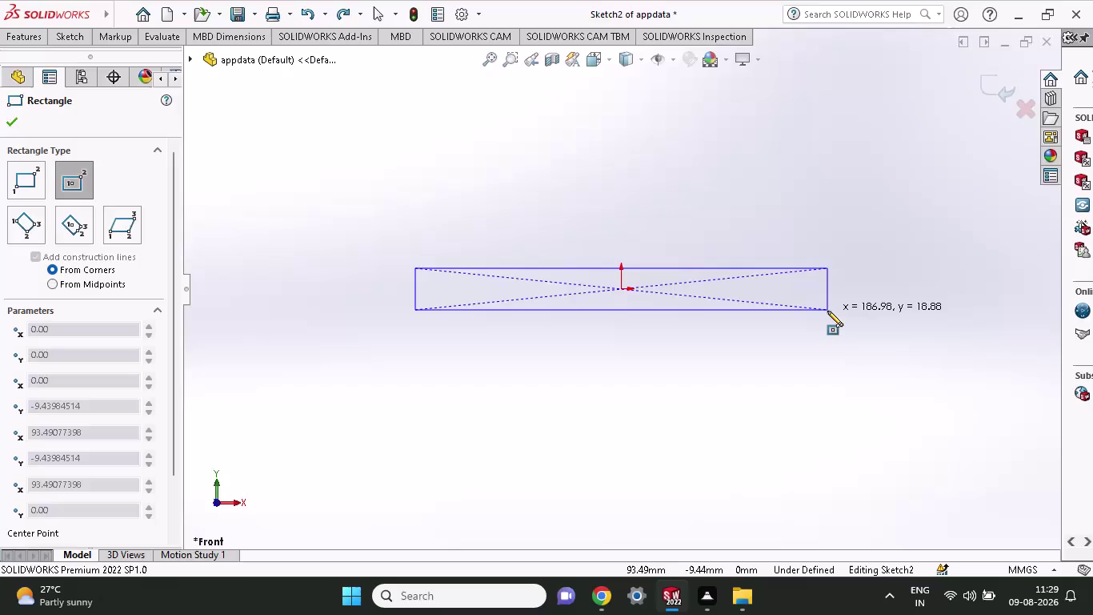
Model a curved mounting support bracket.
Complete the origin-centred rectangle (about 187 mm long) and exit the Rectangle tool.
click(827, 310)
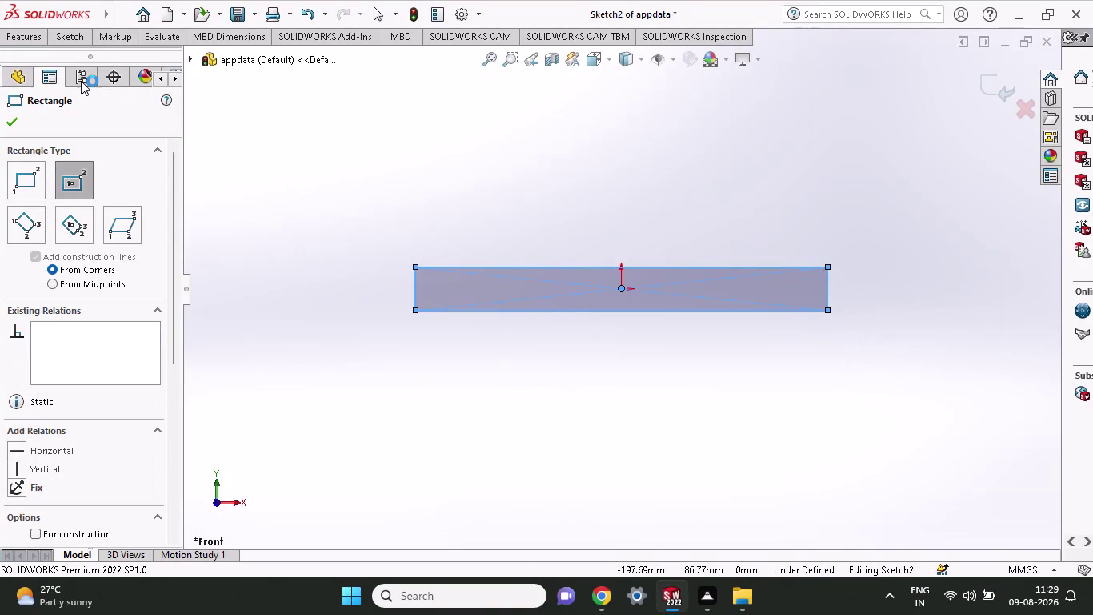
click(76, 36)
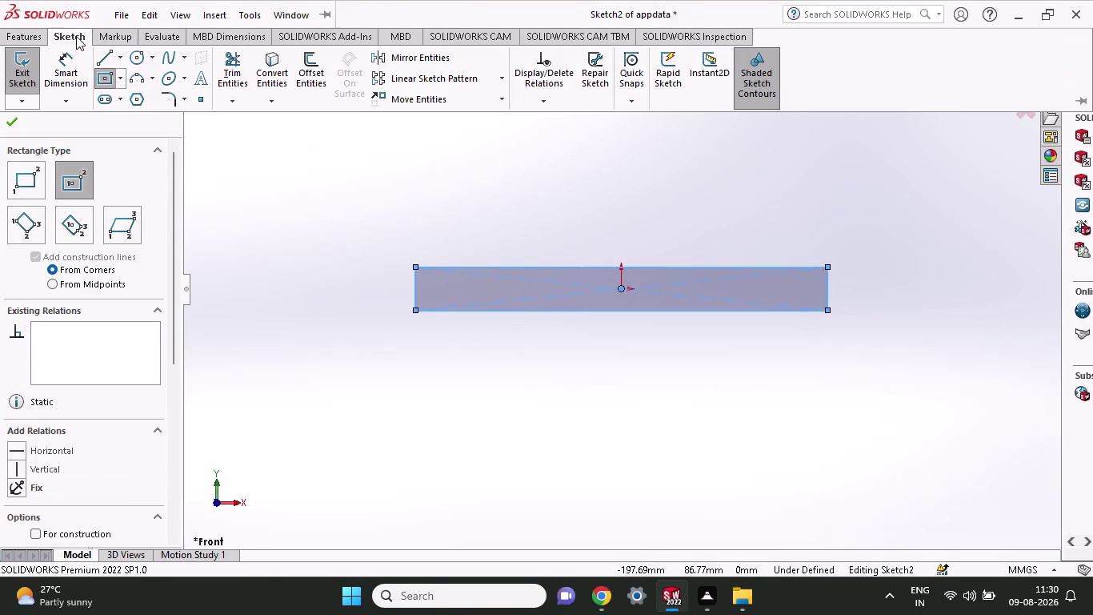
click(66, 70)
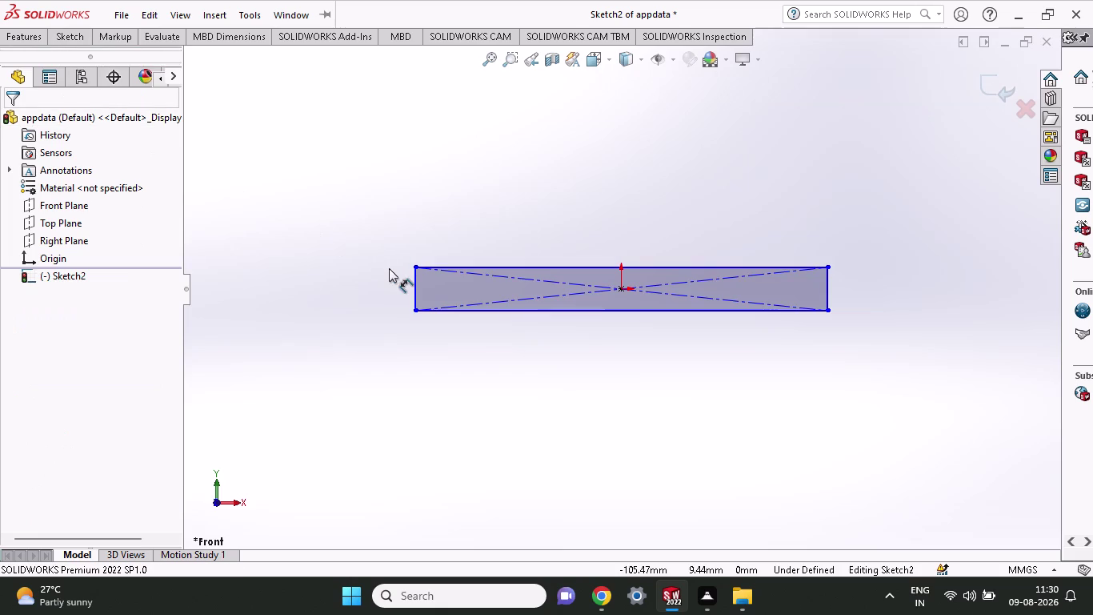
click(412, 311)
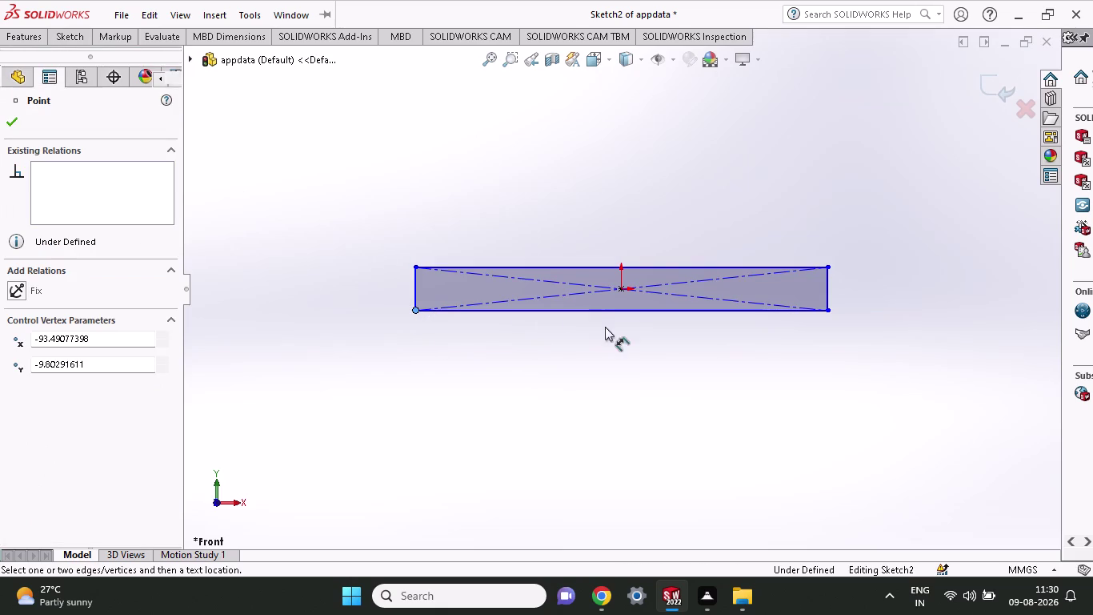
Dimension the rectangle's bottom edge to 180 mm long.
click(830, 310)
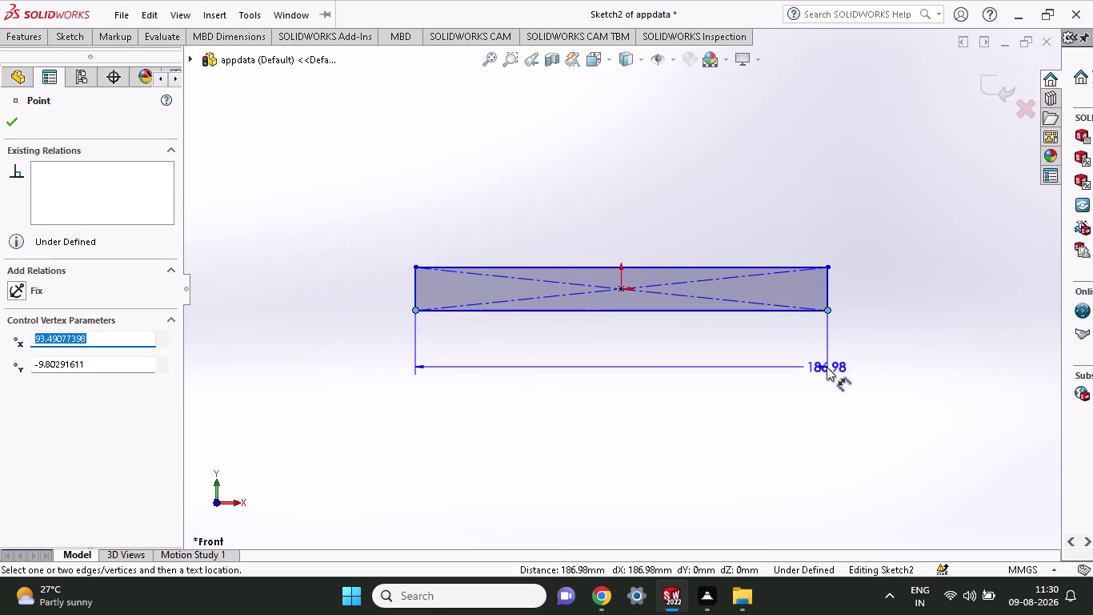
click(827, 367)
text(182)
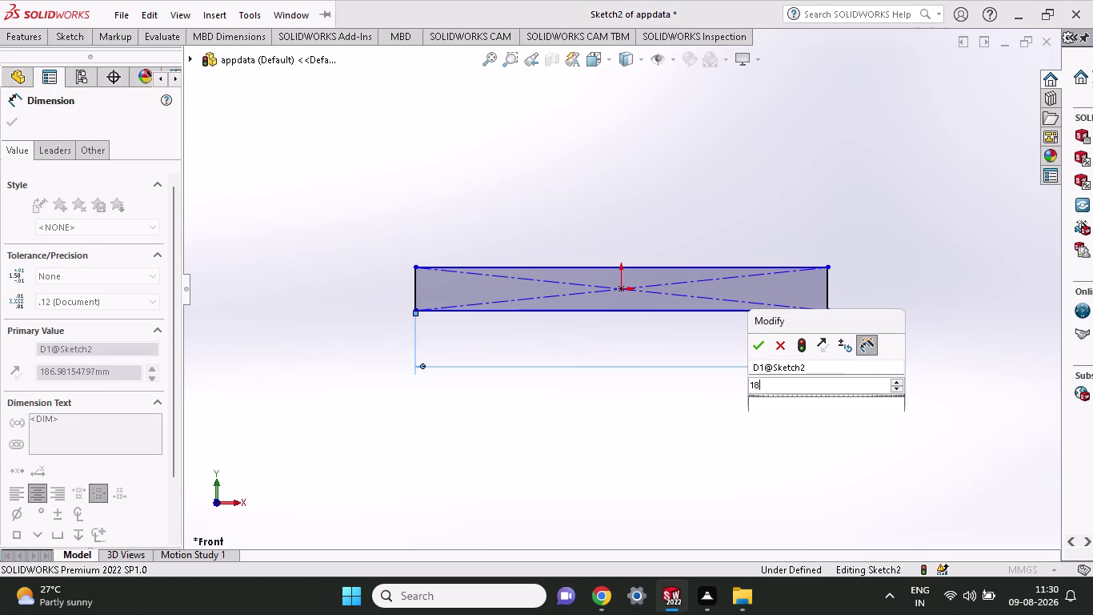
key(BackSpace)
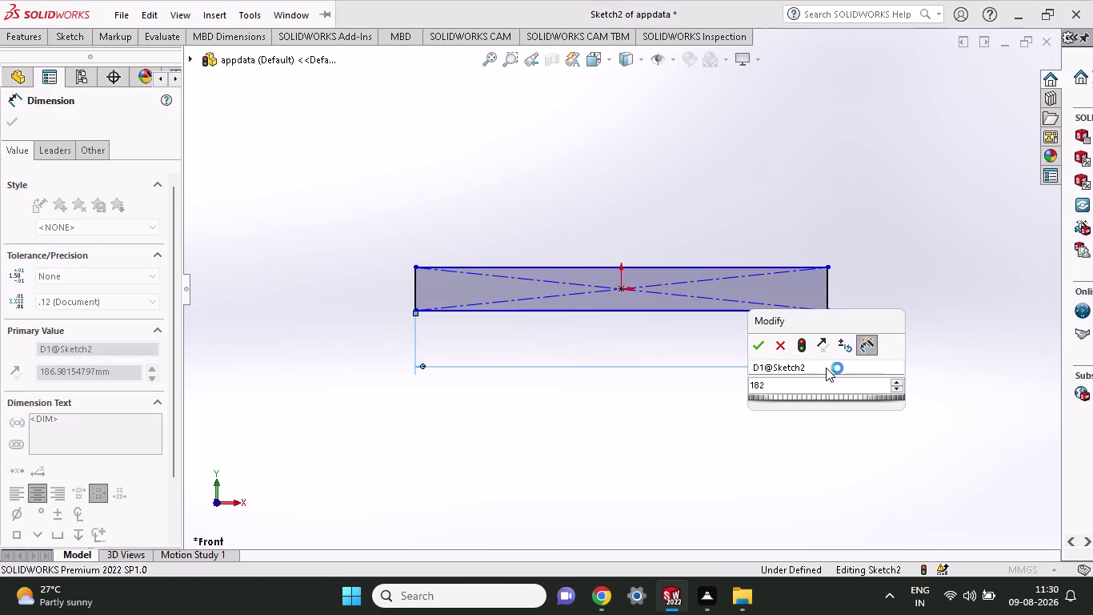
key(Return)
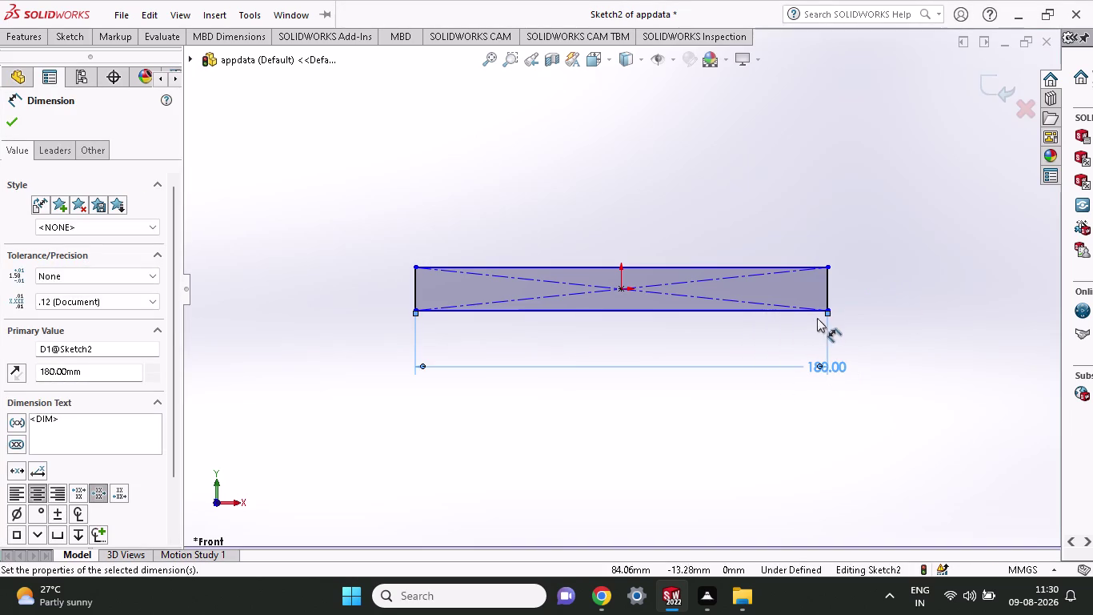
Dimension the rectangle's right edge to 18 mm tall, fully defining the sketch.
click(830, 309)
click(828, 267)
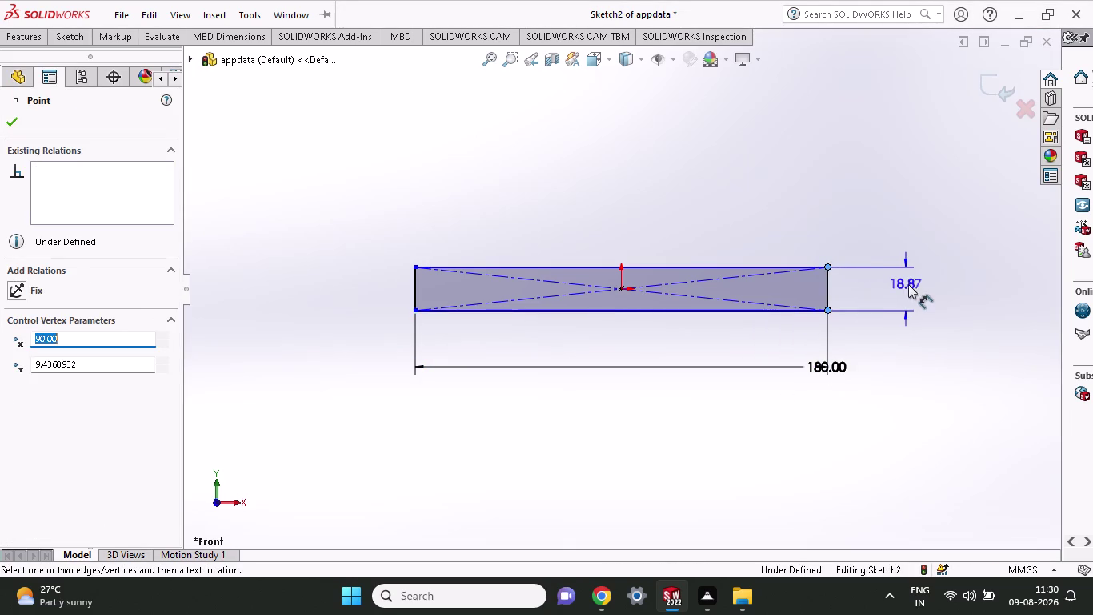
click(908, 284)
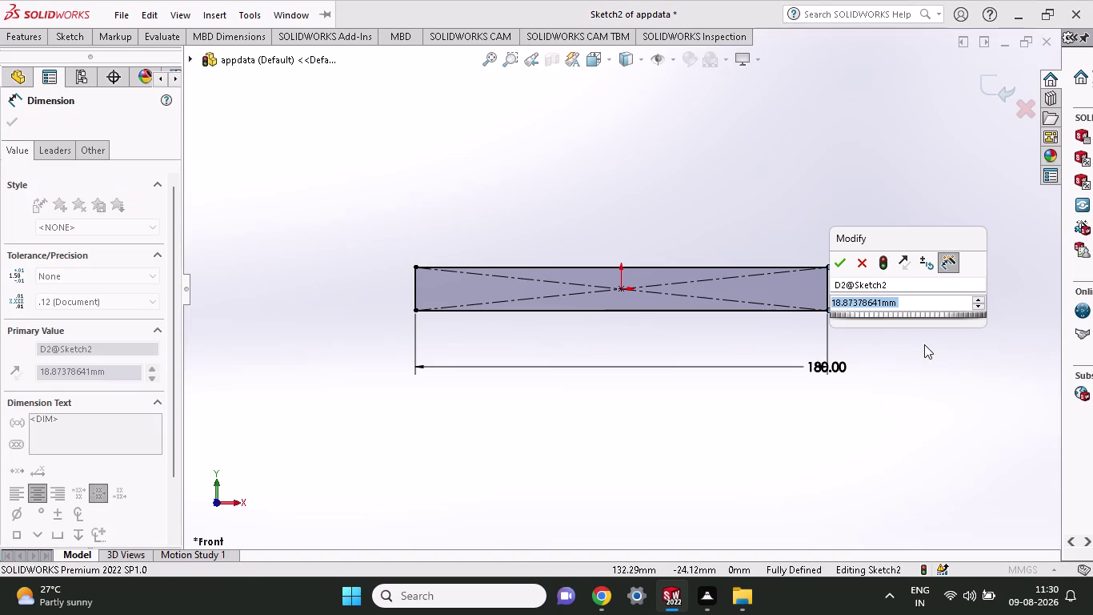
text(18)
key(Return)
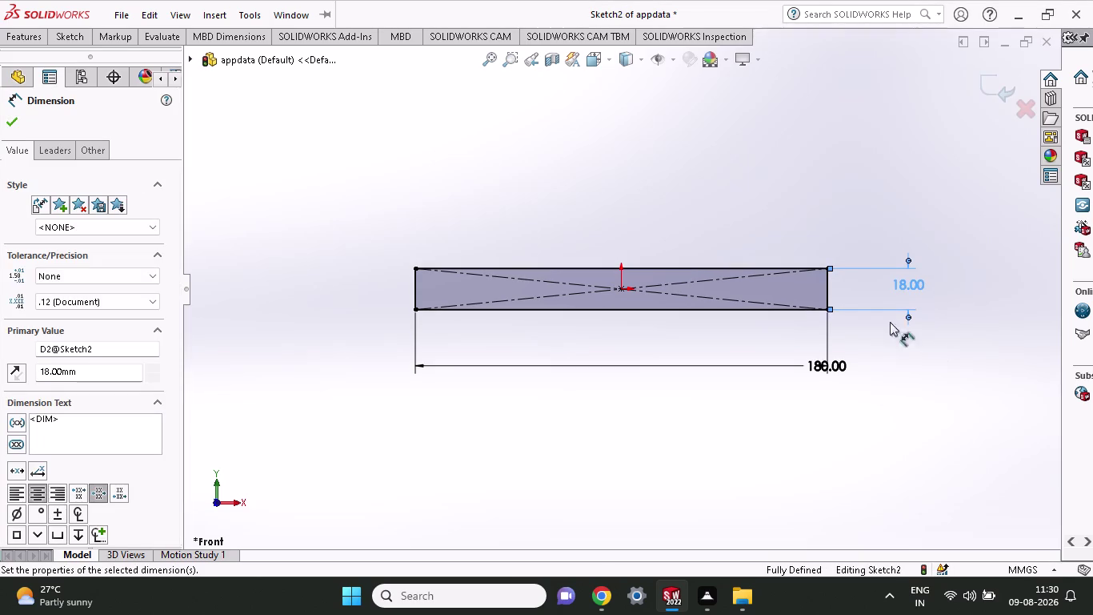
click(34, 38)
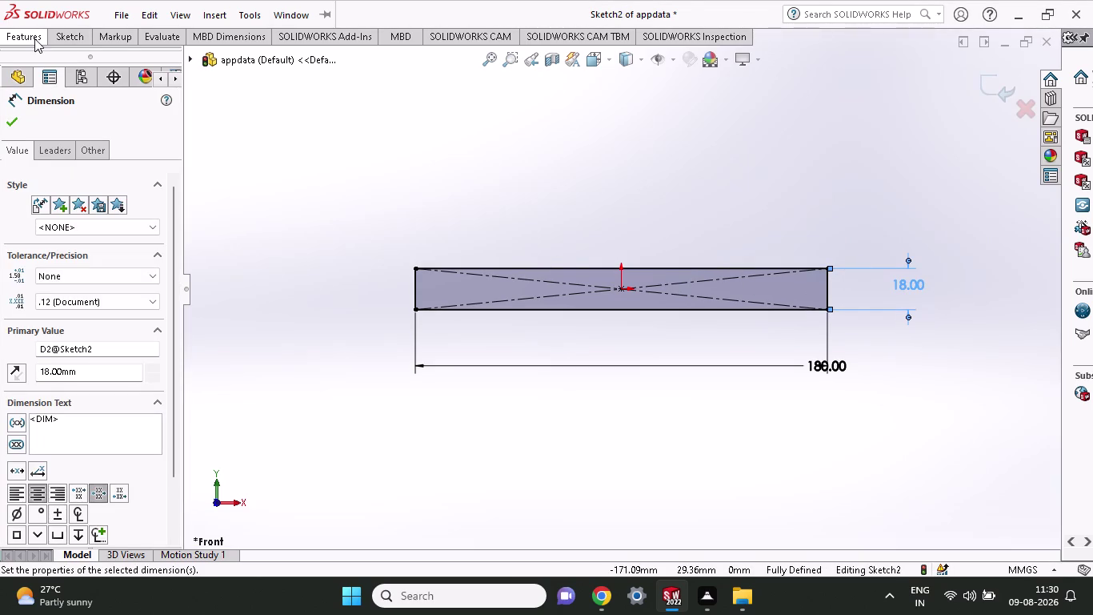
click(36, 70)
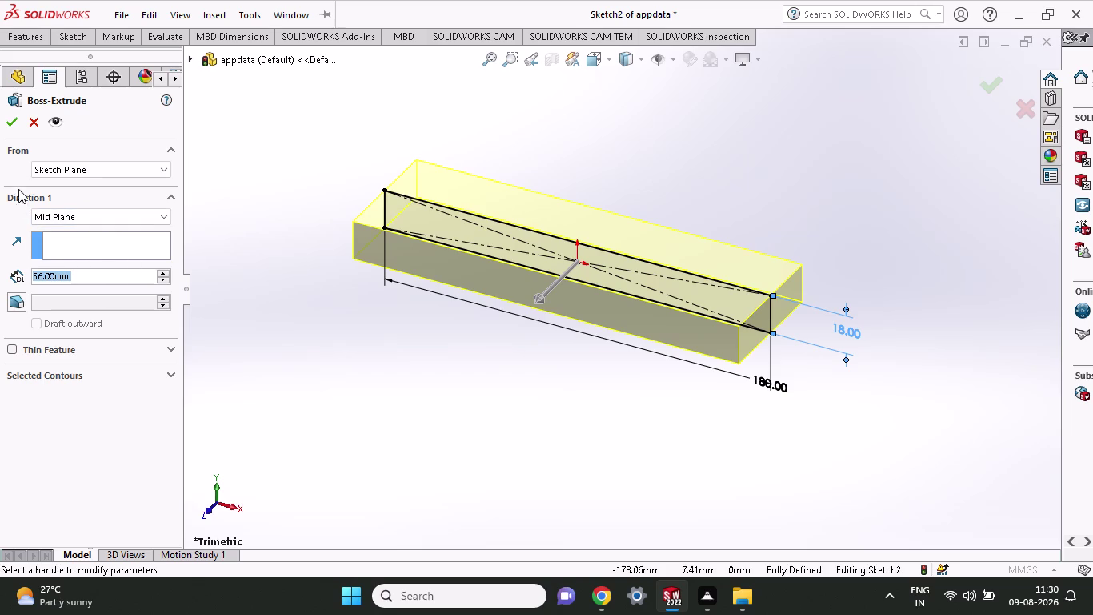
Accept the 56 mm mid-plane boss-extrude, creating the 180 × 18 × 56 mm block.
click(8, 121)
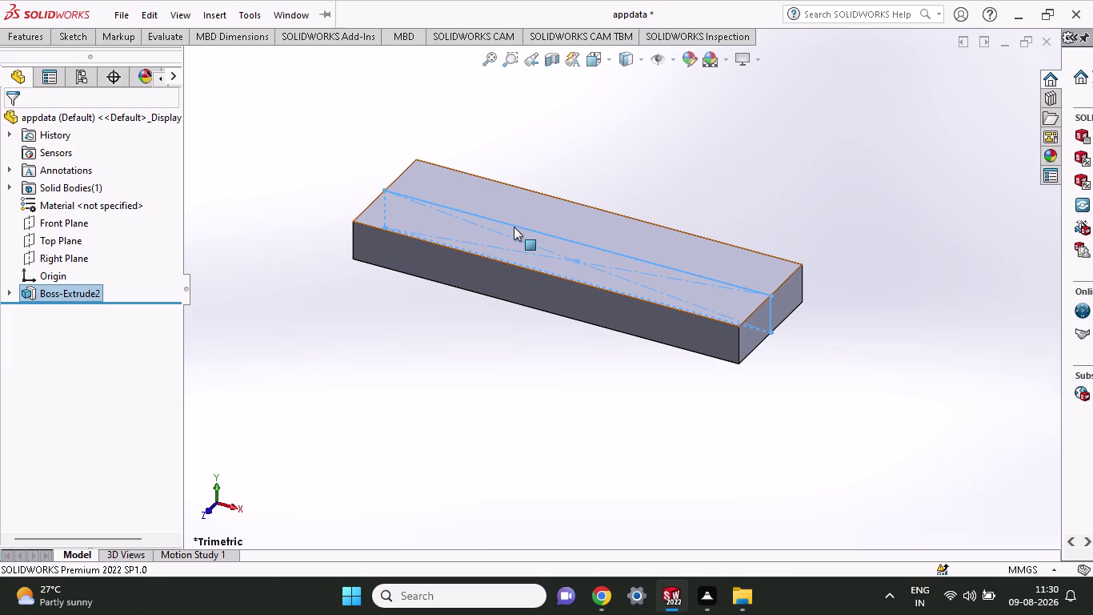
click(46, 239)
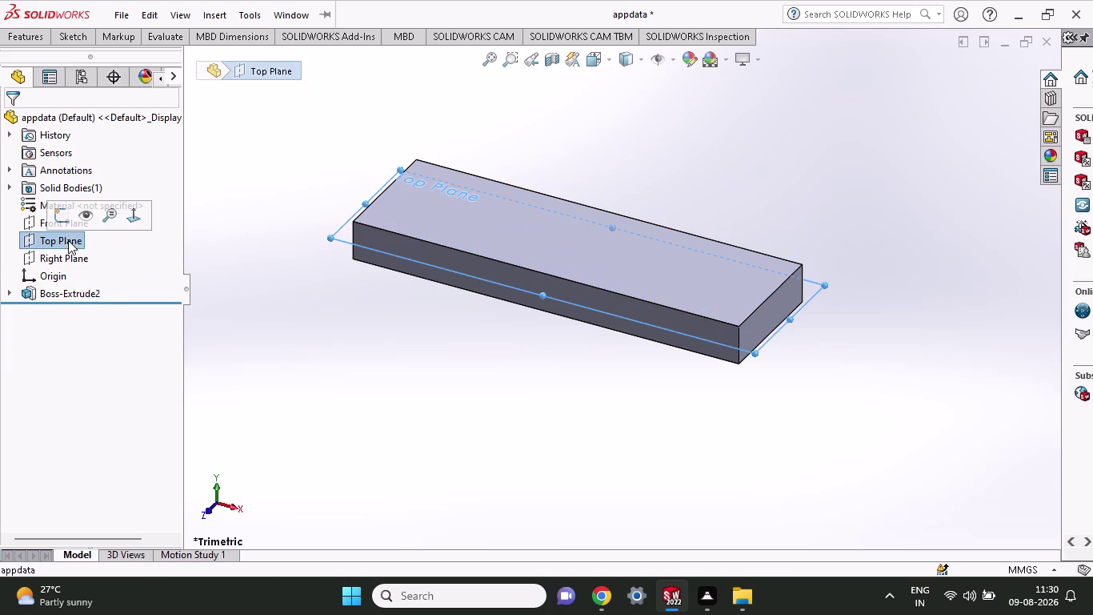
Open a new sketch on the Top Plane and pick the Circle tool.
click(61, 242)
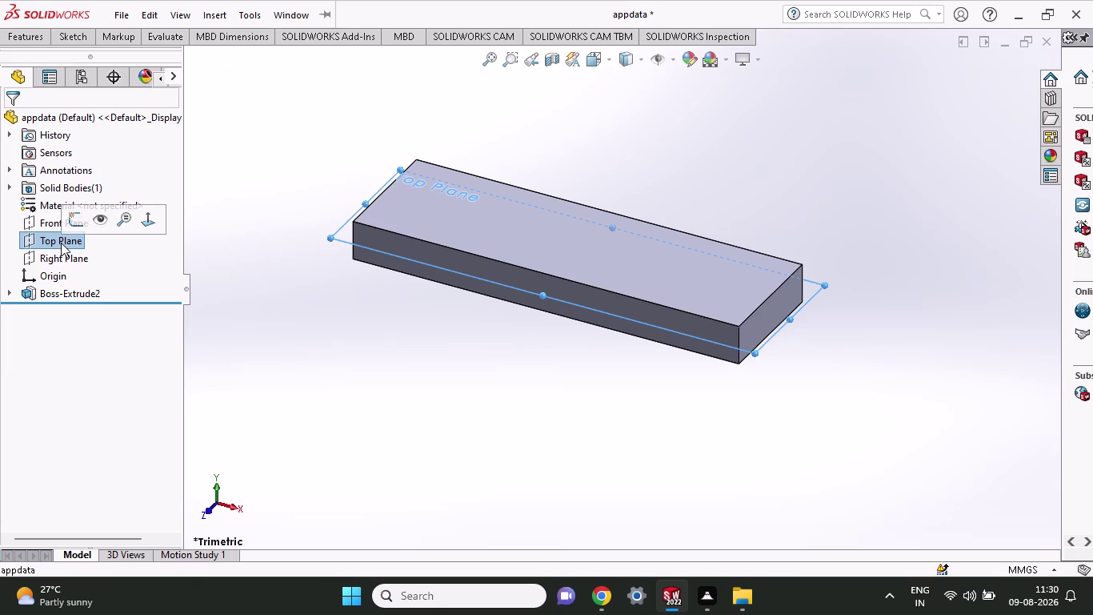
click(76, 218)
click(81, 240)
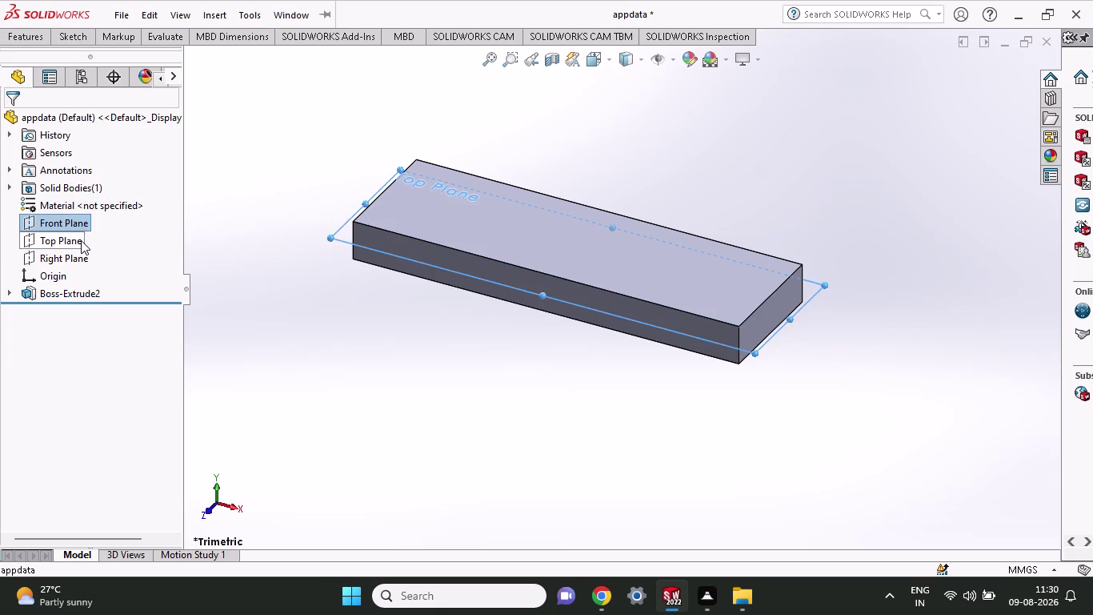
click(86, 223)
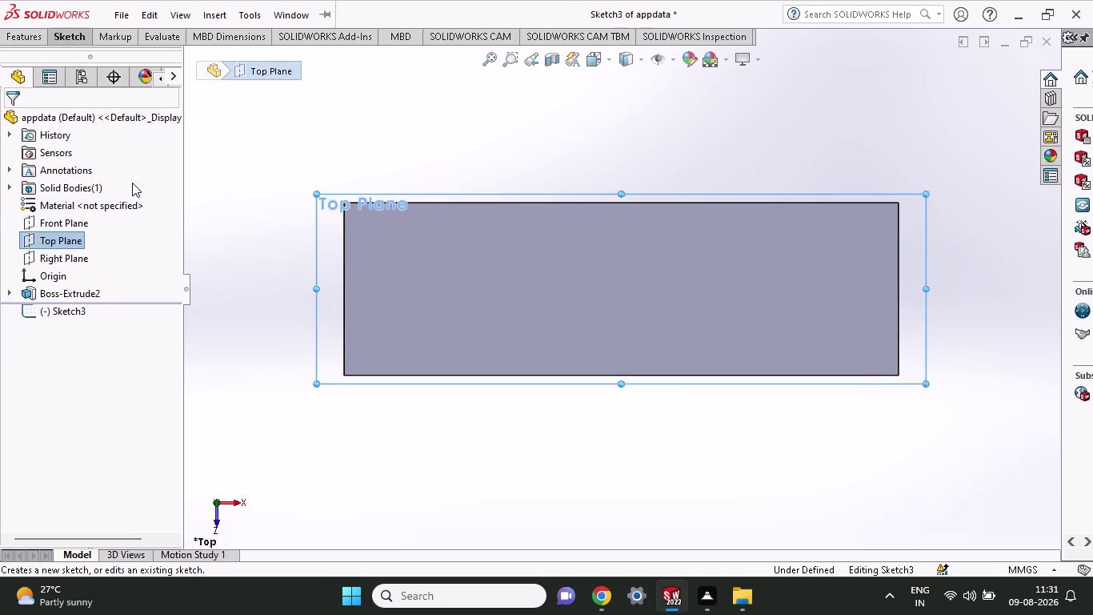
click(66, 36)
click(131, 57)
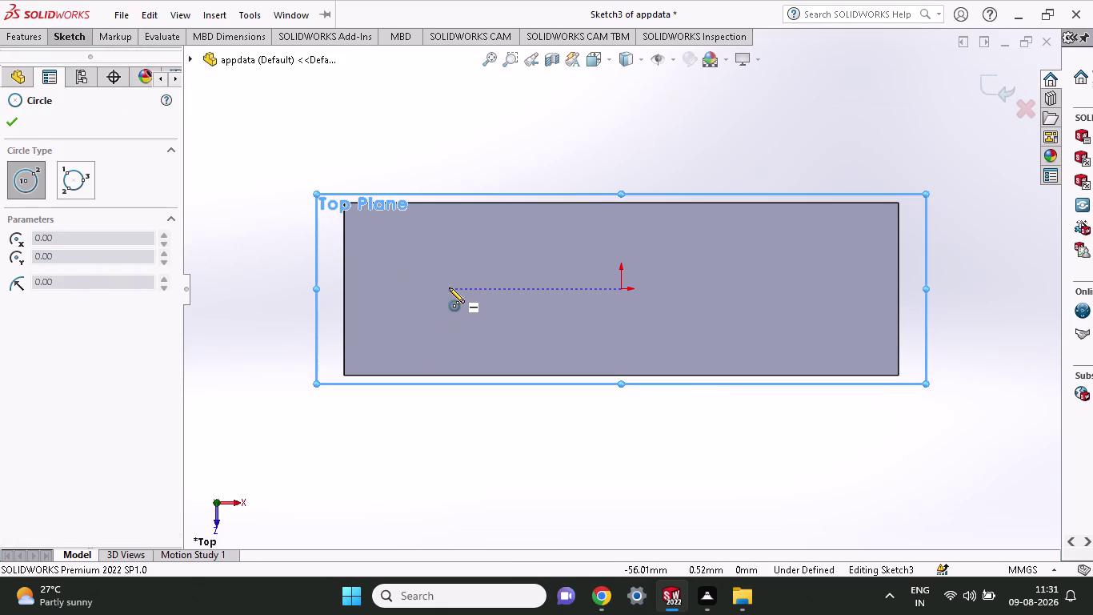
Draw two circles of roughly 10 mm radius, left and right of the origin.
click(417, 290)
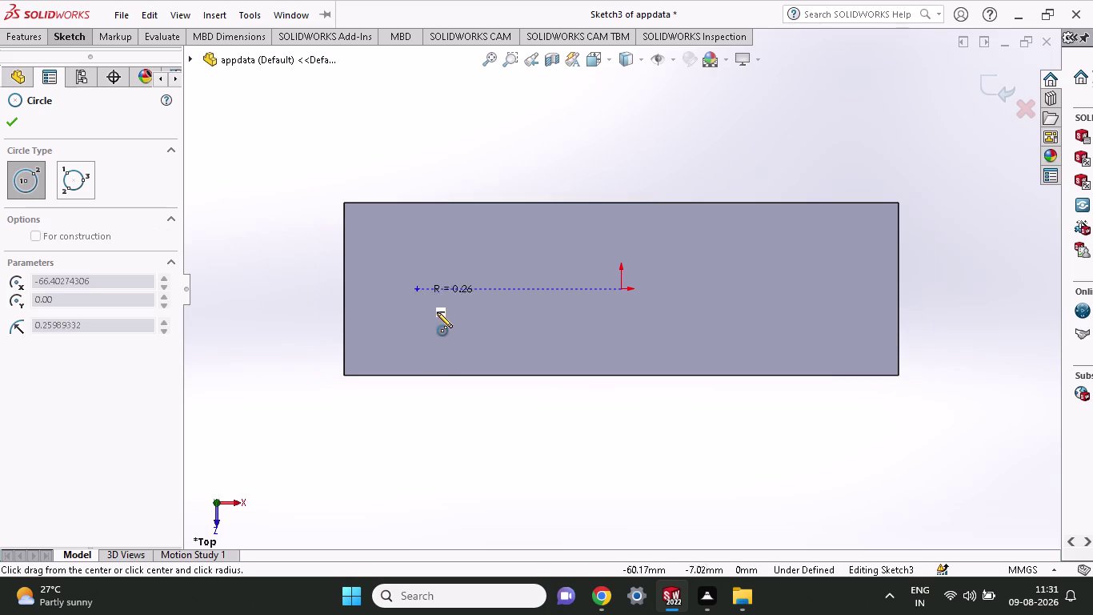
click(439, 313)
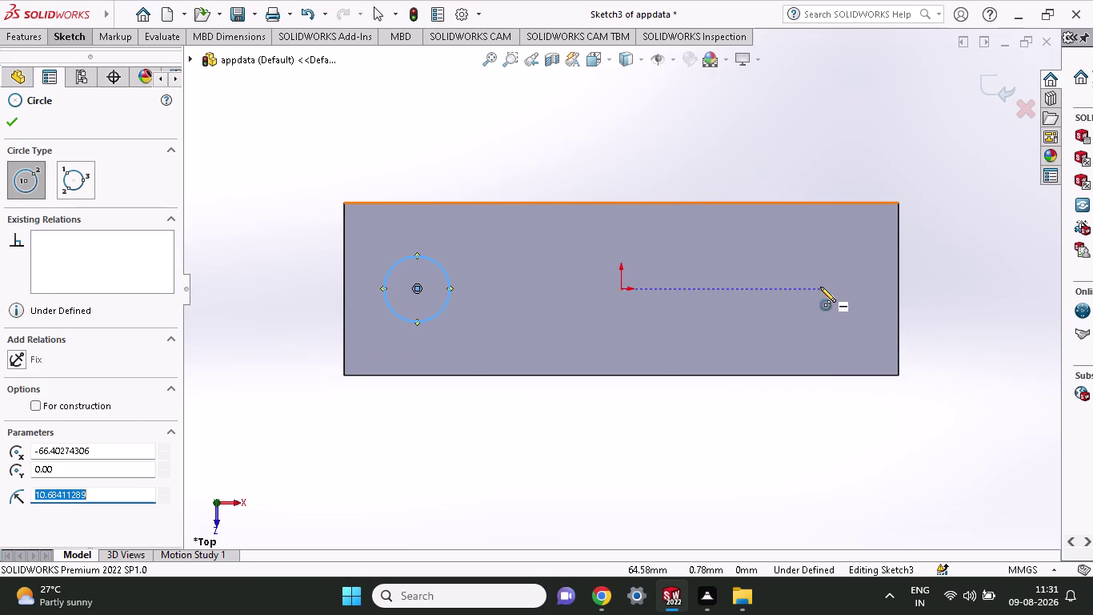
click(783, 286)
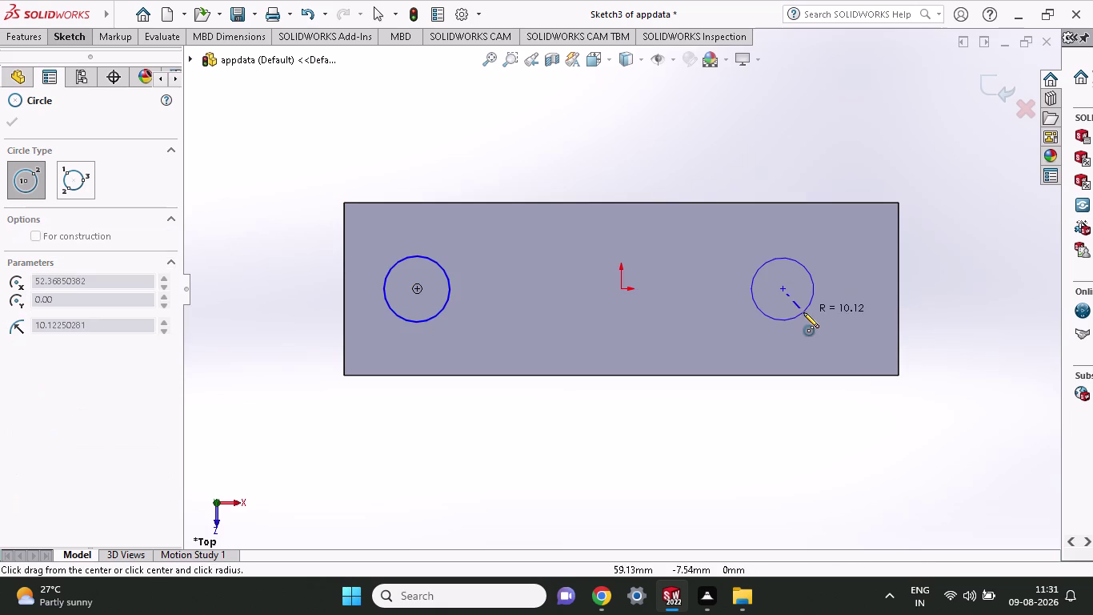
click(803, 312)
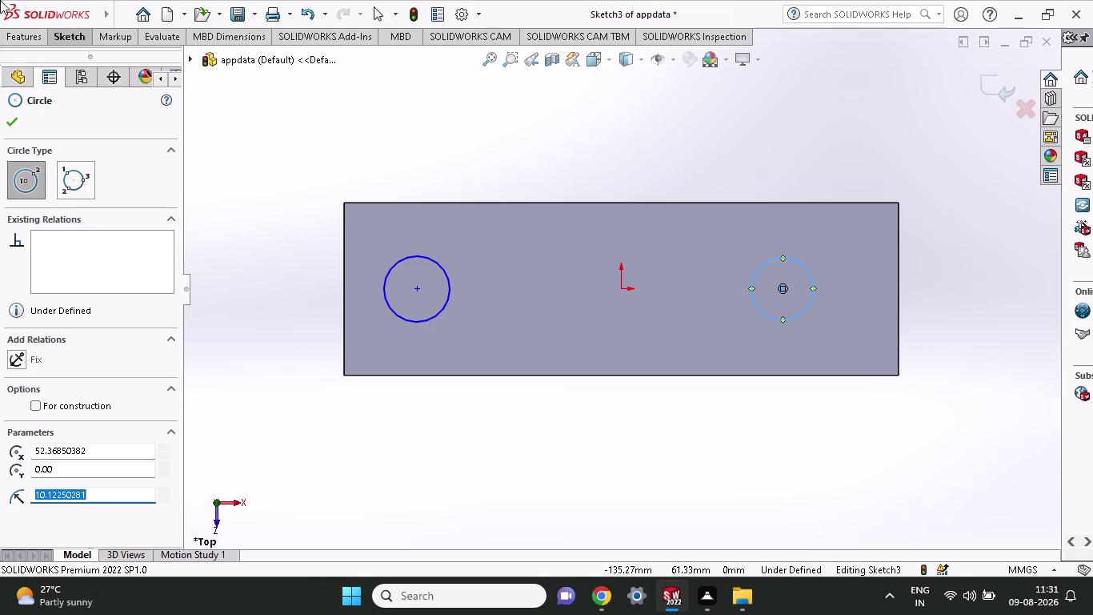
click(21, 42)
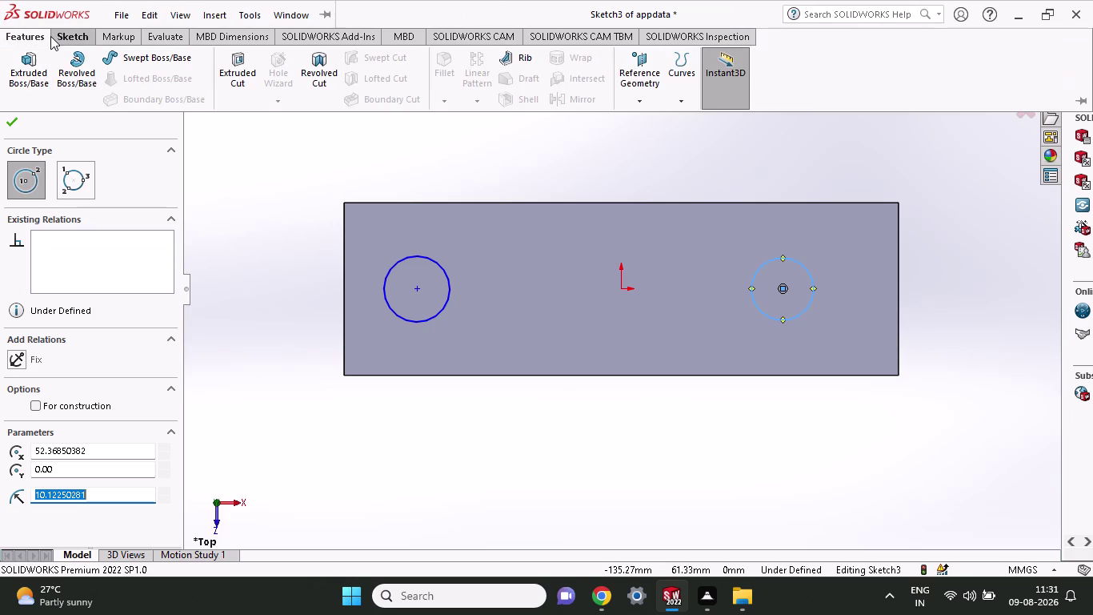
click(54, 32)
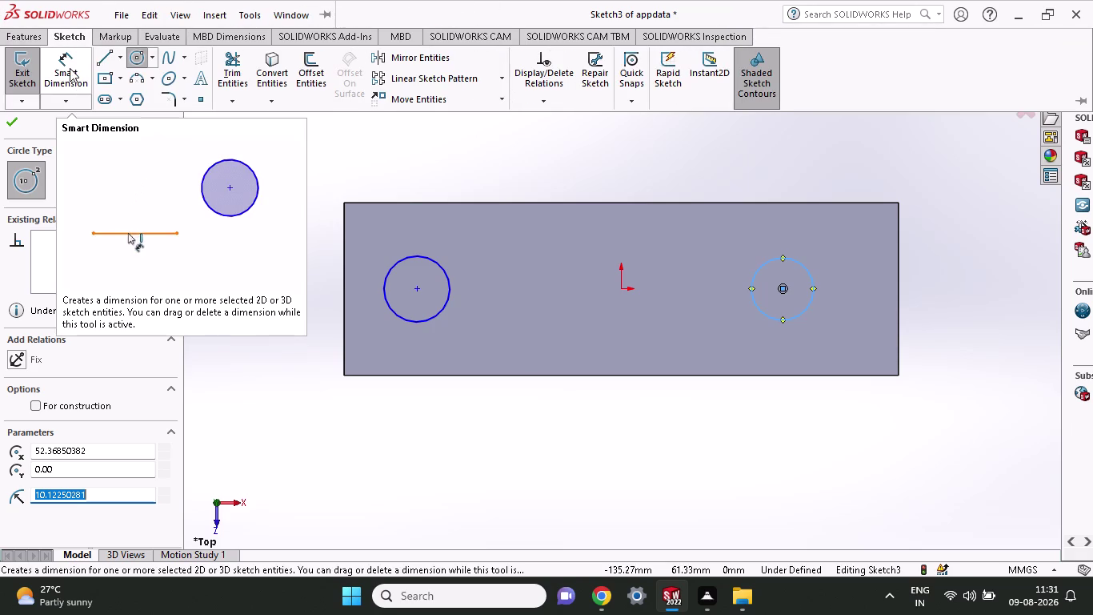
click(70, 68)
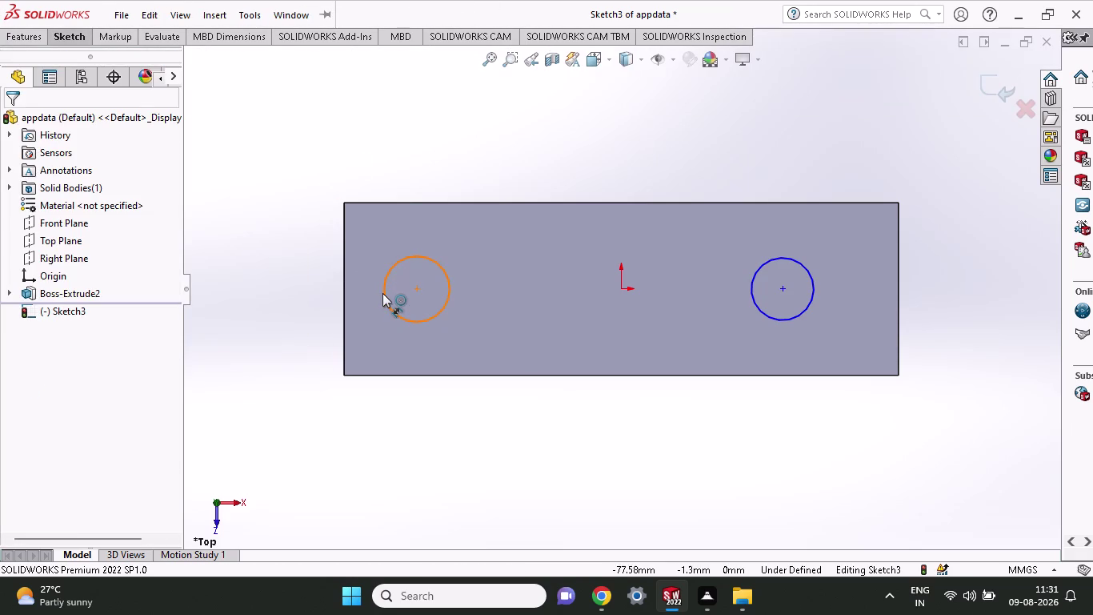
Give the left and right circles 16 mm diameter dimensions.
click(383, 293)
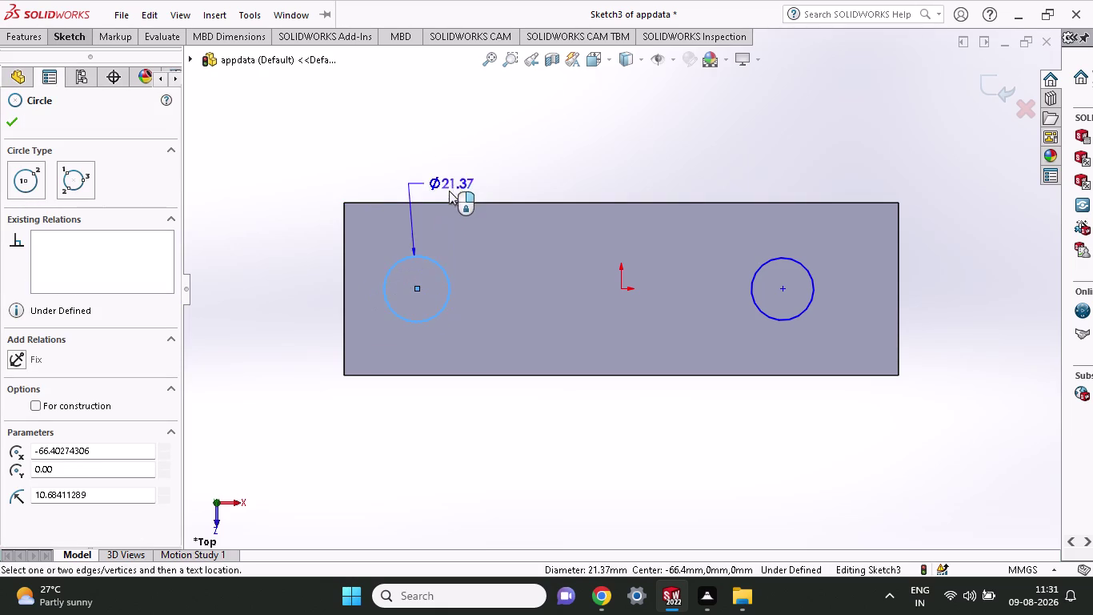
click(406, 138)
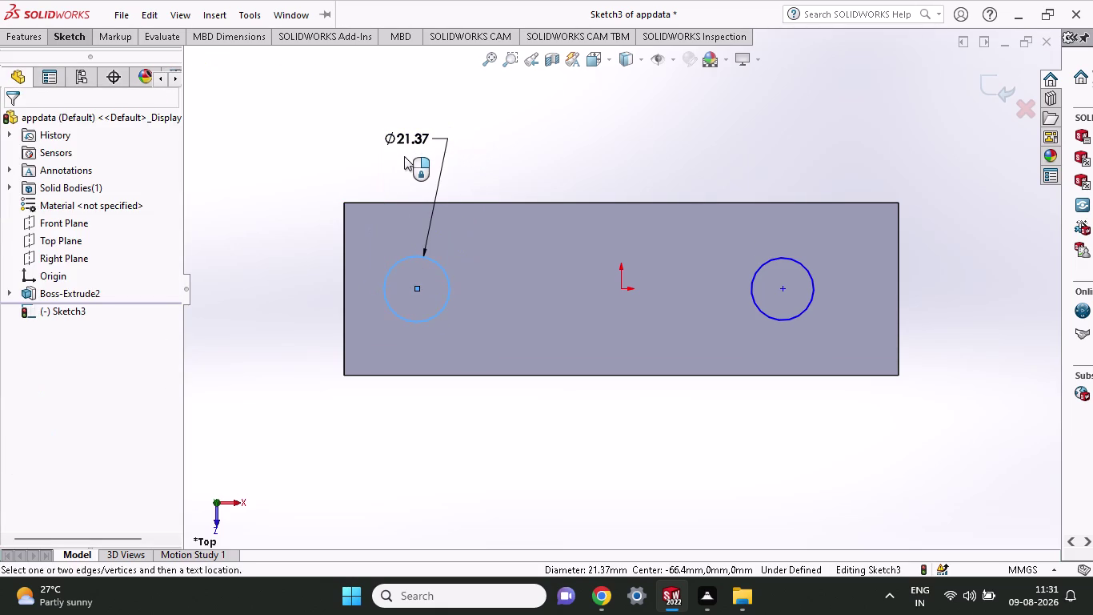
text(1)
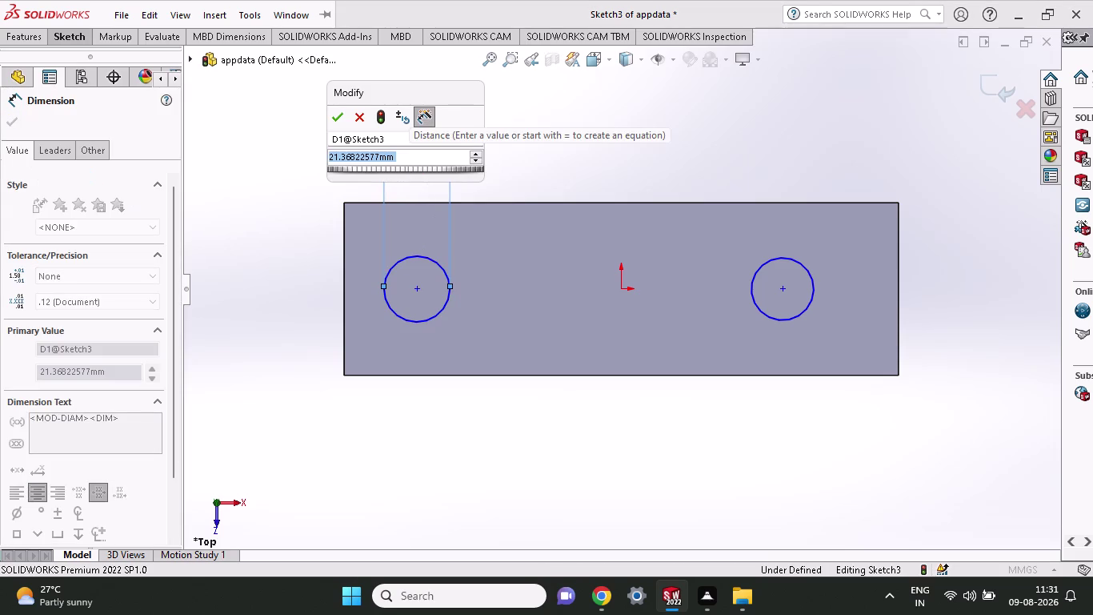
text(6)
key(Return)
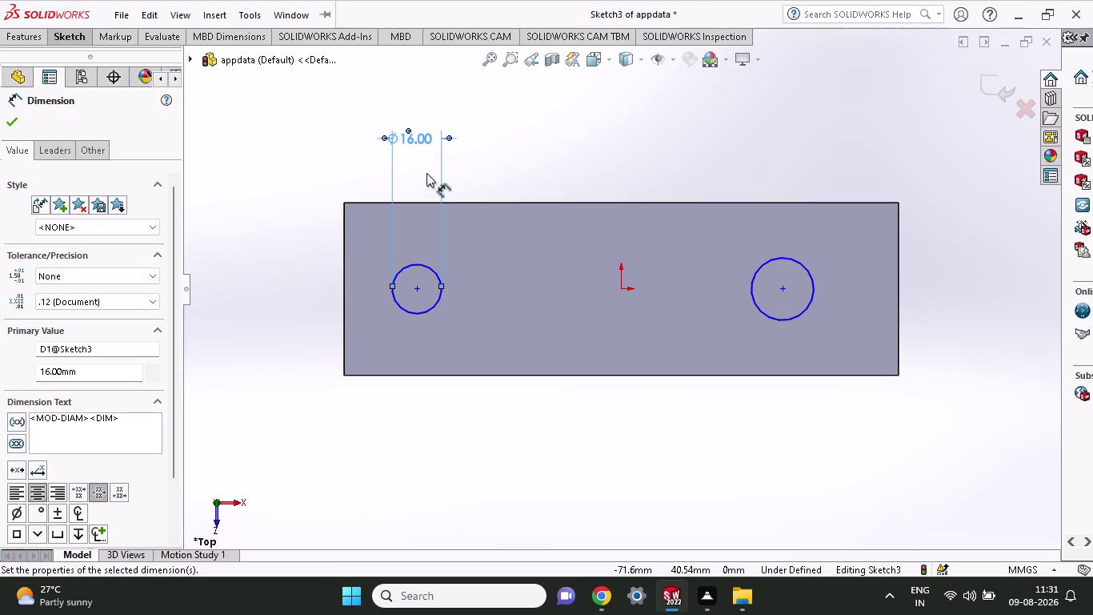
click(754, 292)
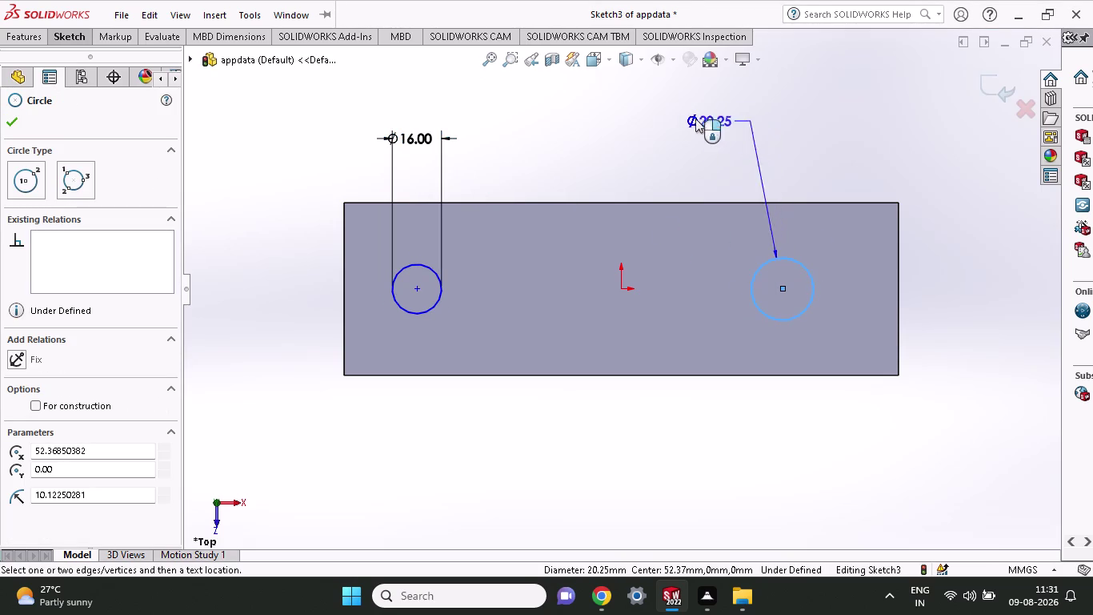
click(703, 119)
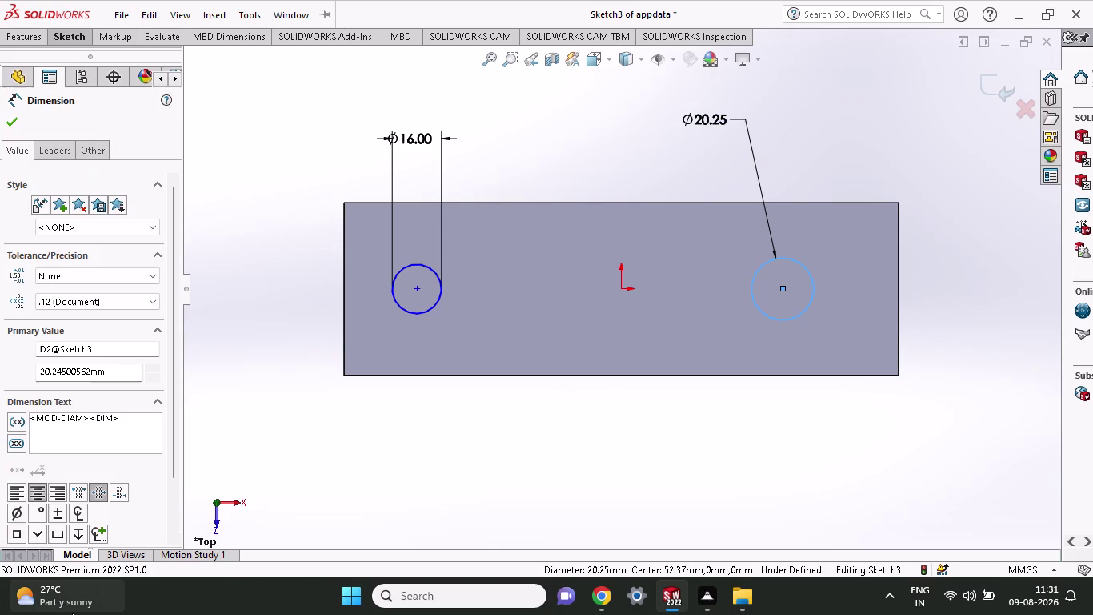
text(16)
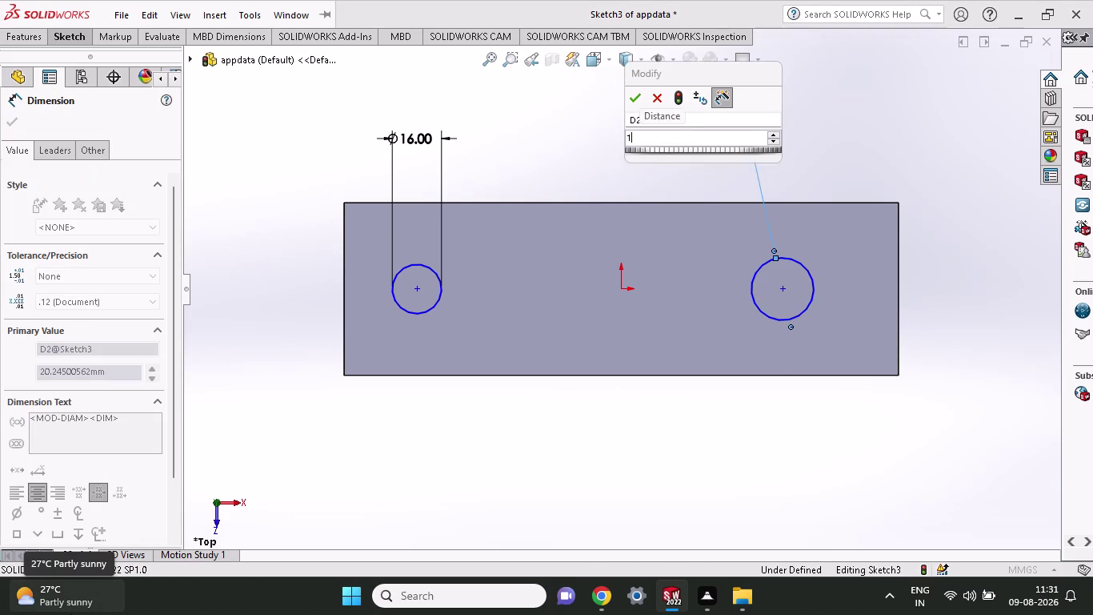
key(Return)
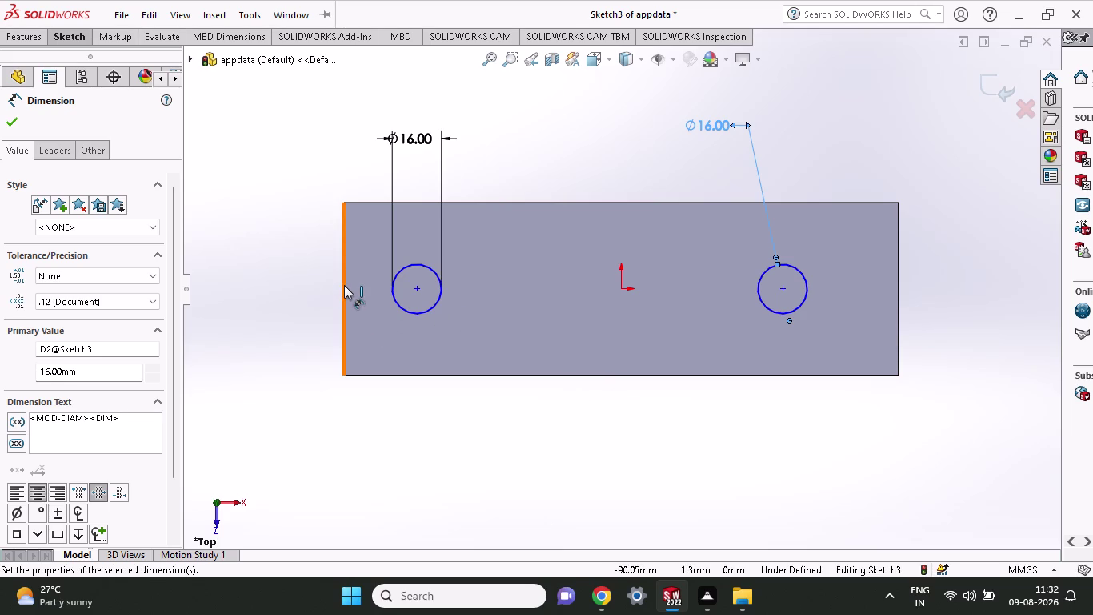
Dimension each circle centre 25 mm from its nearest bottom block corner.
click(344, 374)
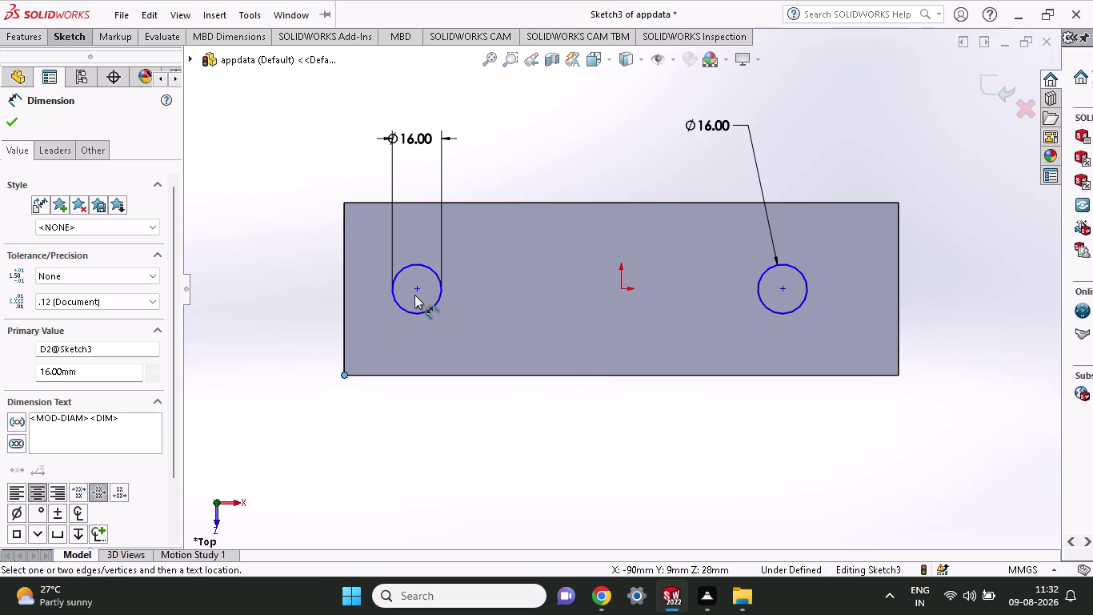
click(416, 288)
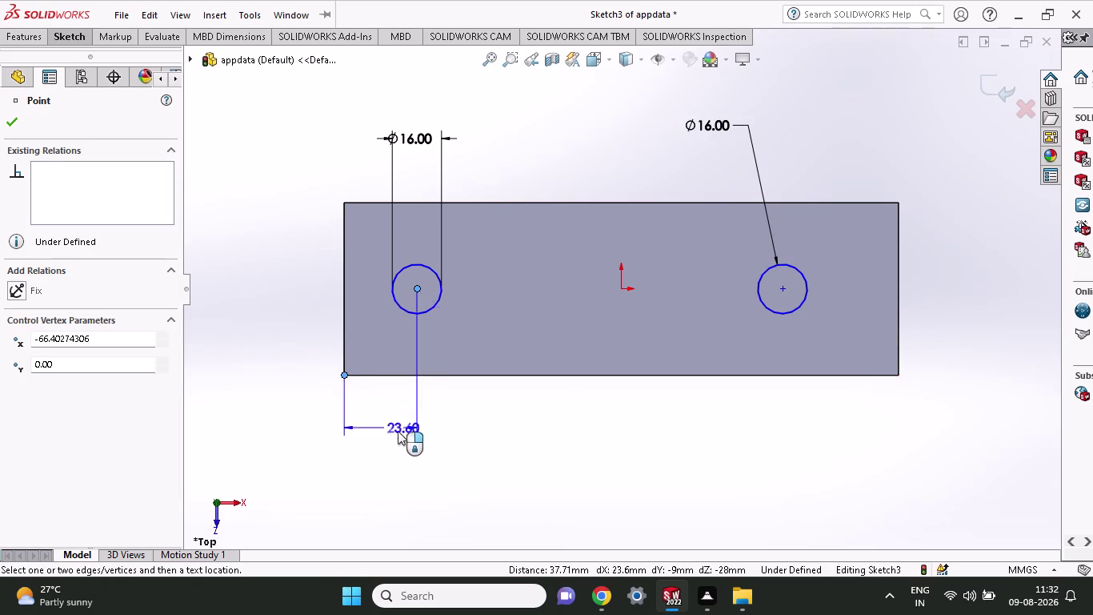
click(381, 443)
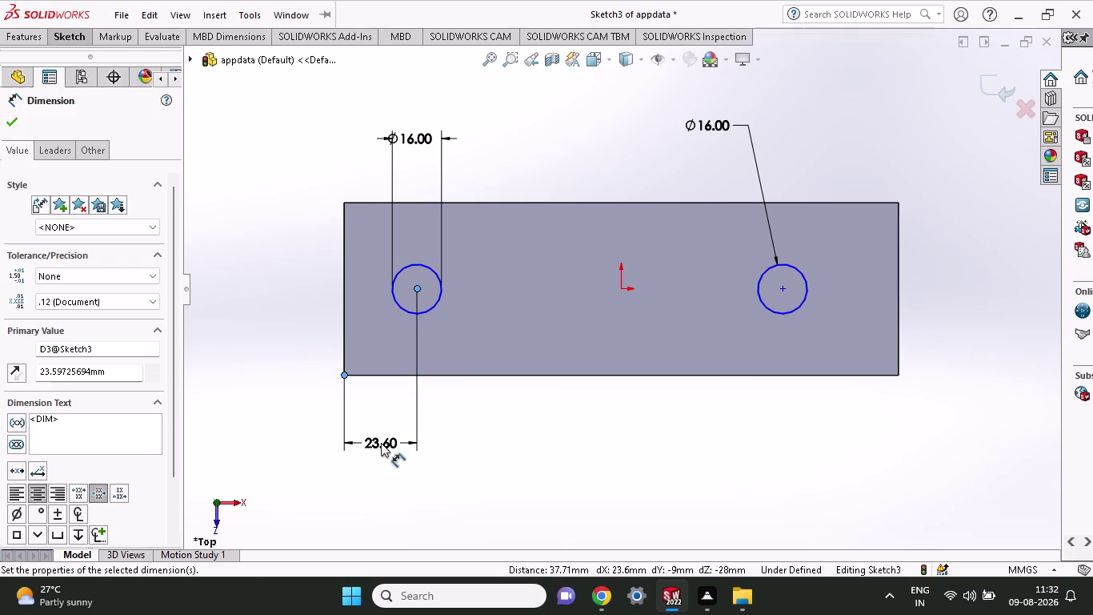
text(2)
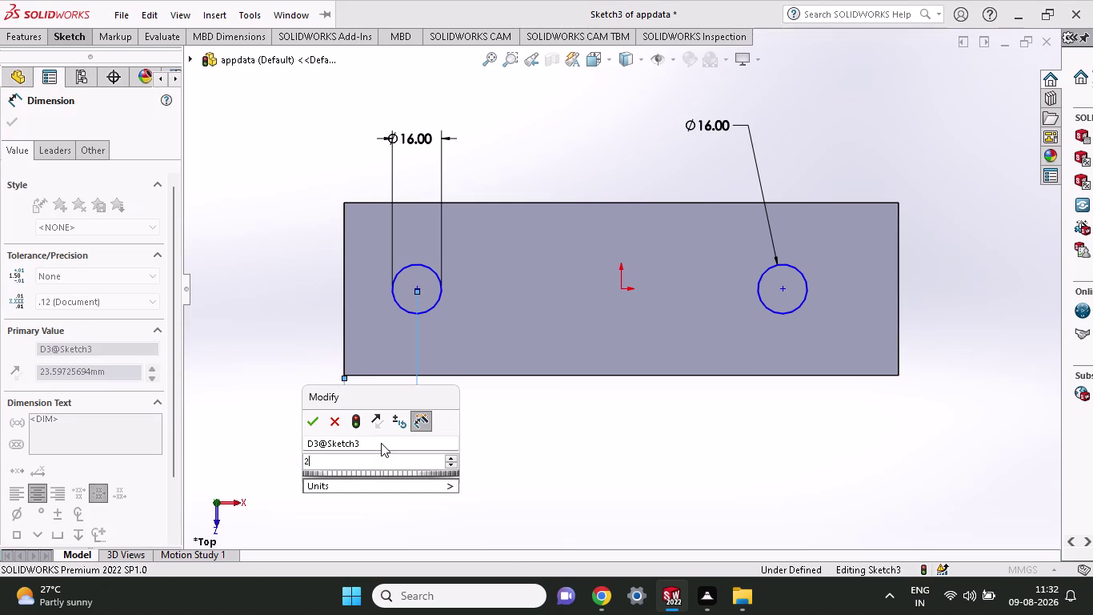
text(5)
key(Return)
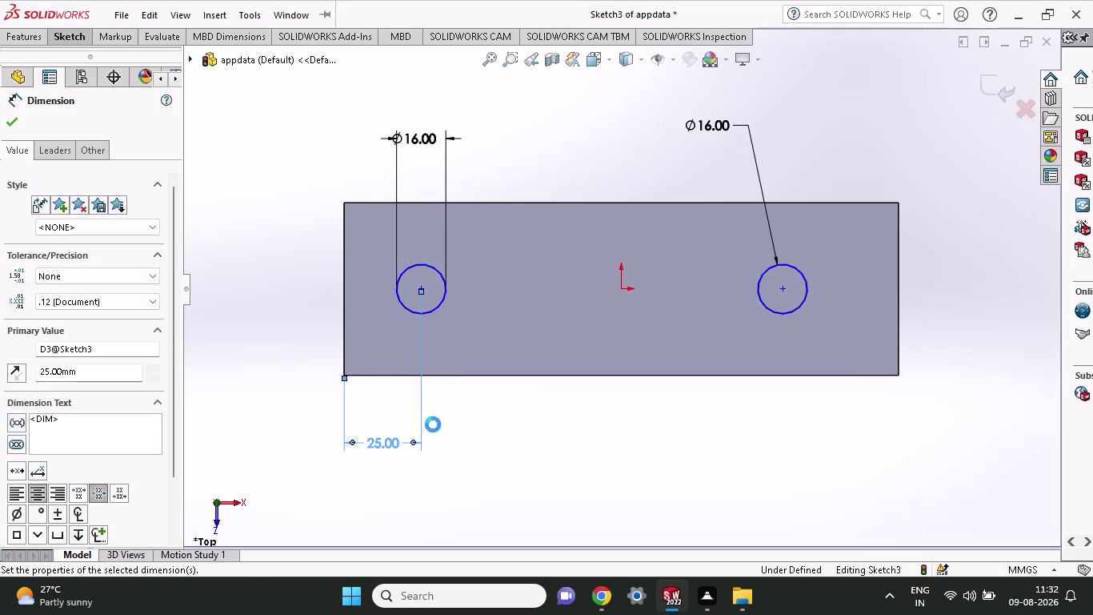
click(900, 375)
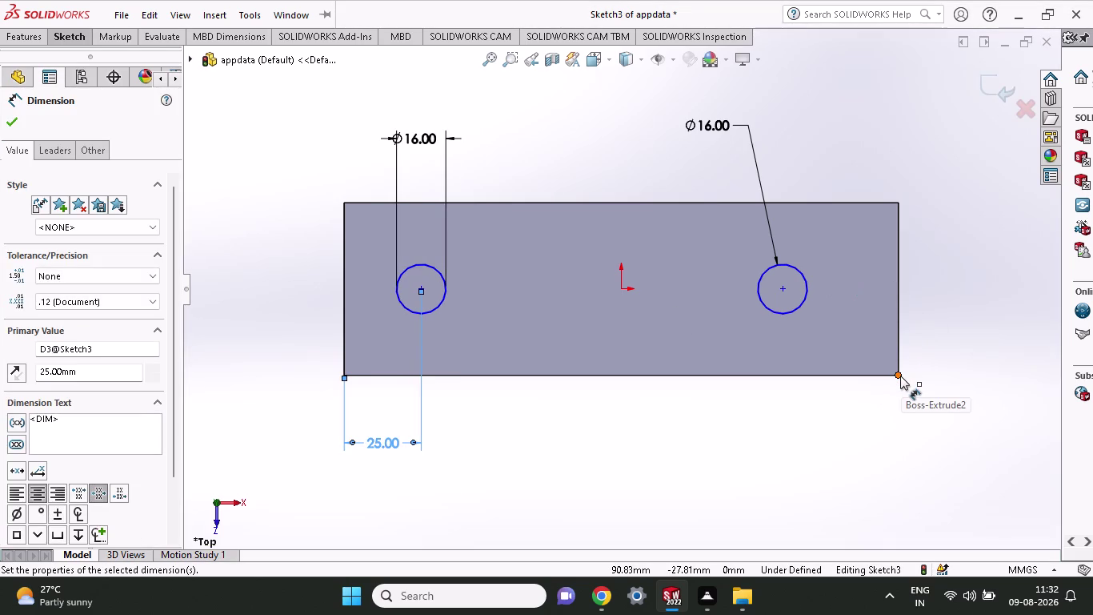
click(782, 289)
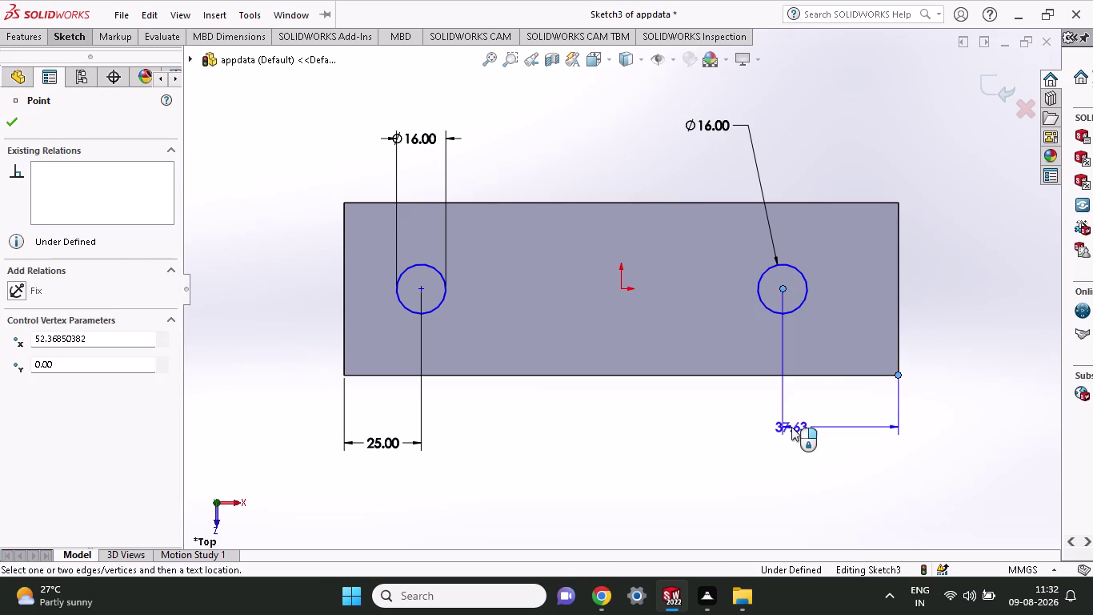
click(792, 426)
text(25)
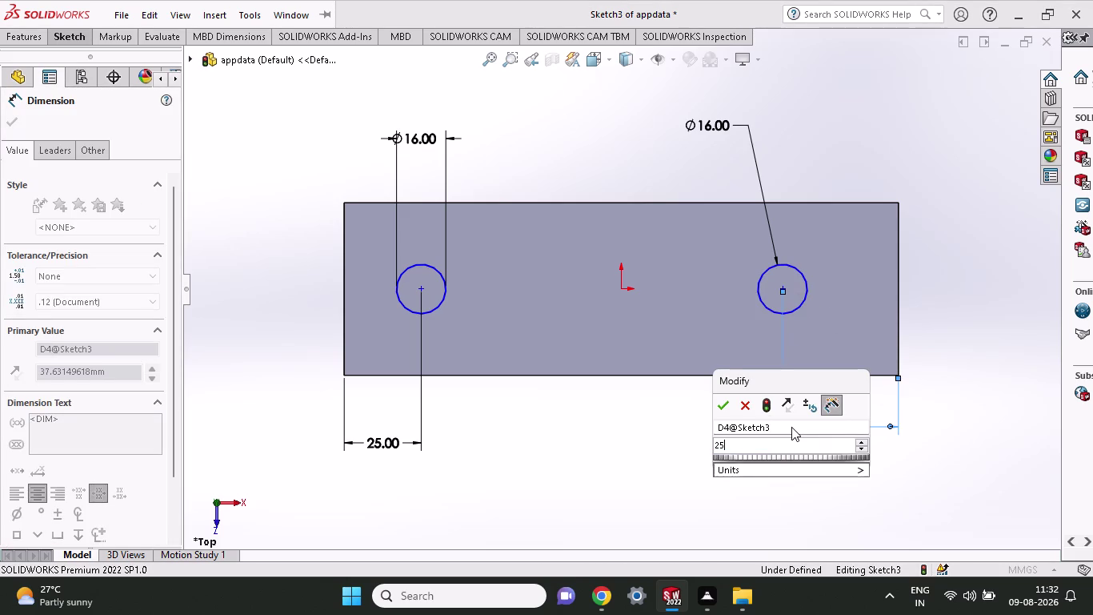
key(Return)
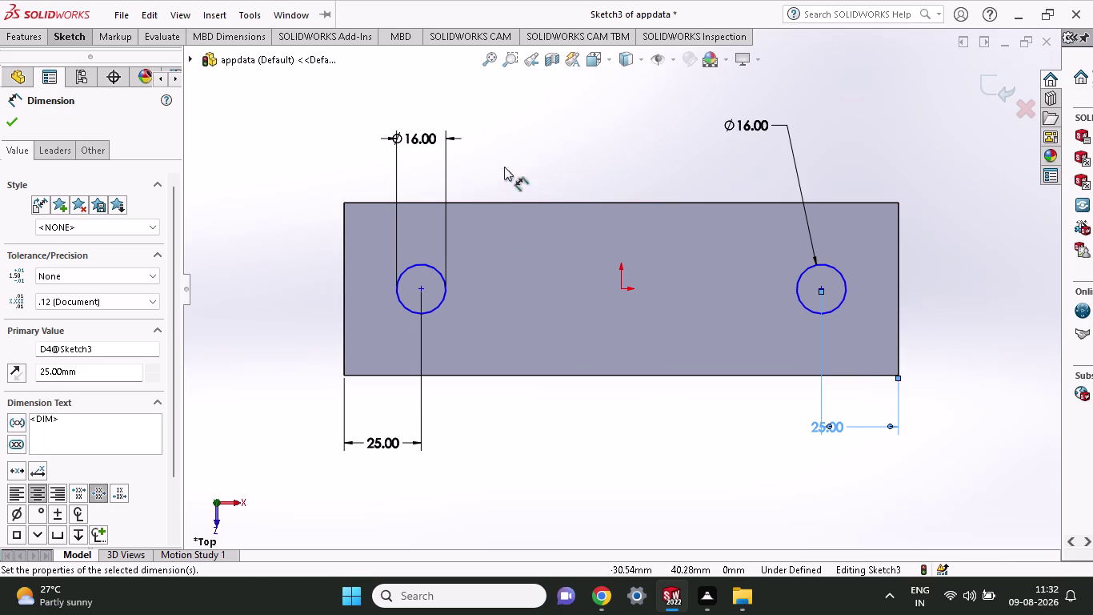
click(30, 42)
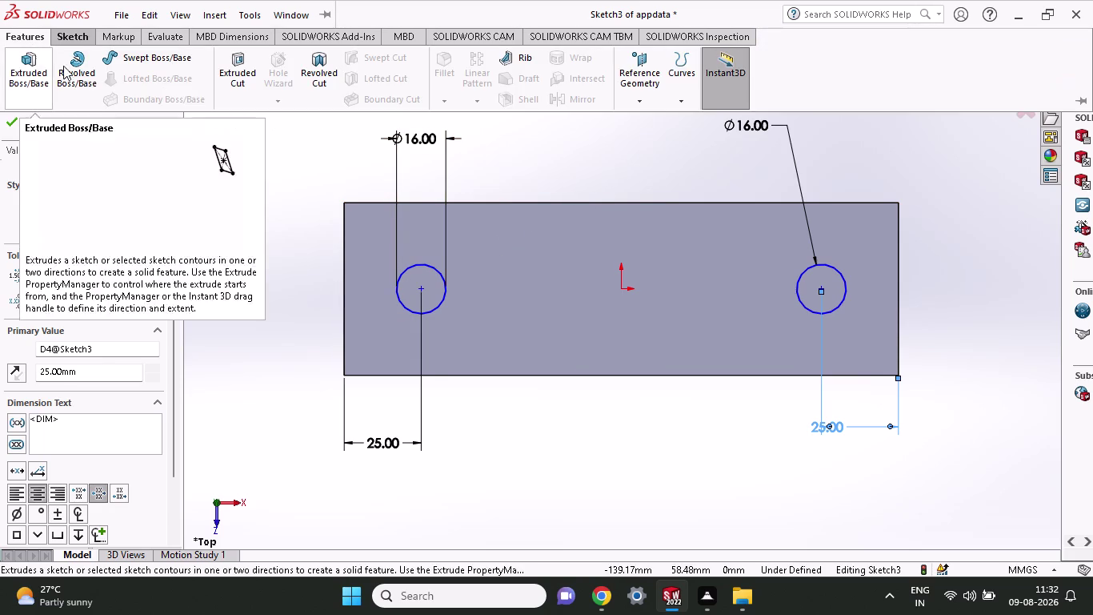
Cut both circles Through All in both directions, creating Cut-Extrude1.
click(227, 66)
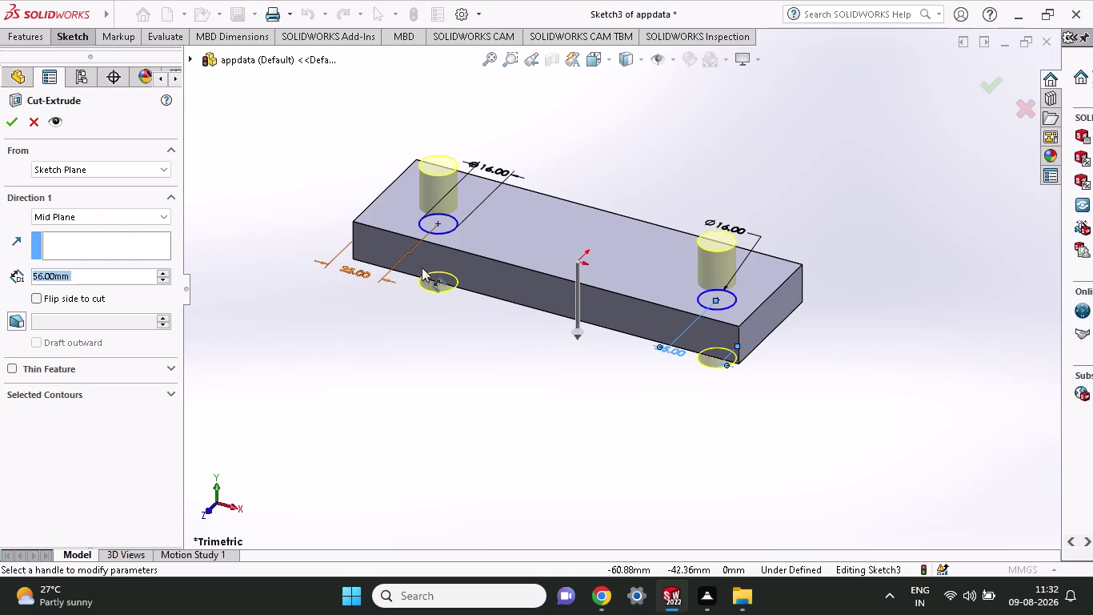
click(87, 215)
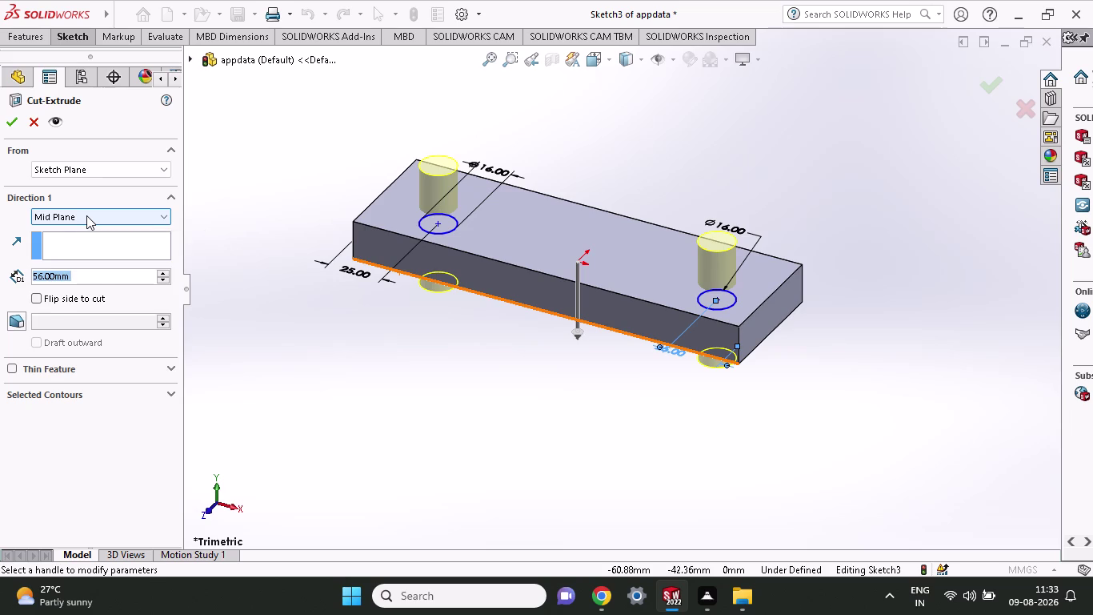
click(86, 242)
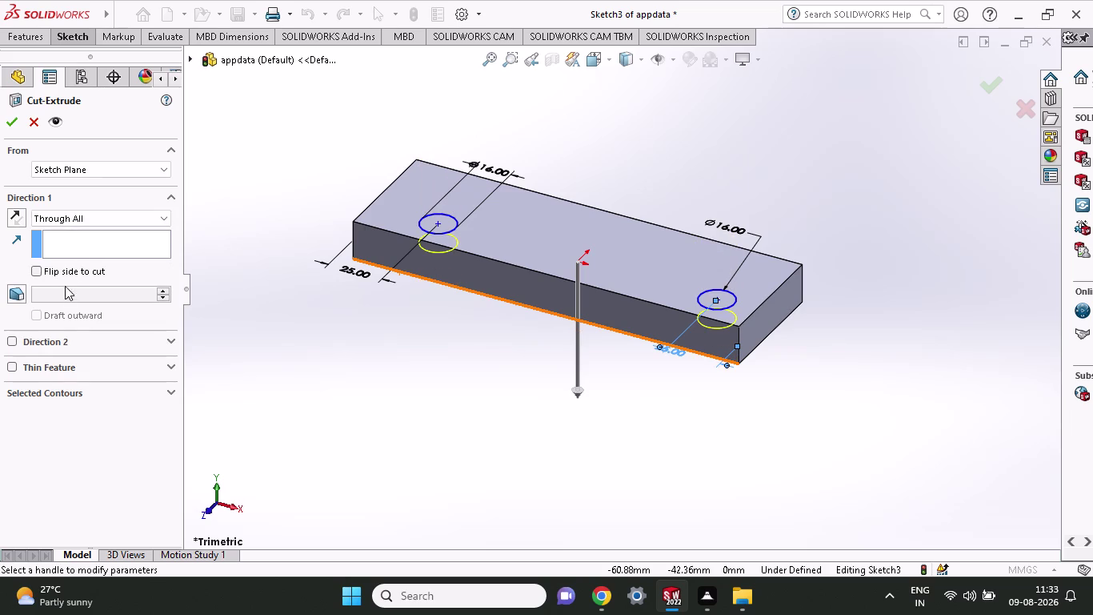
click(11, 342)
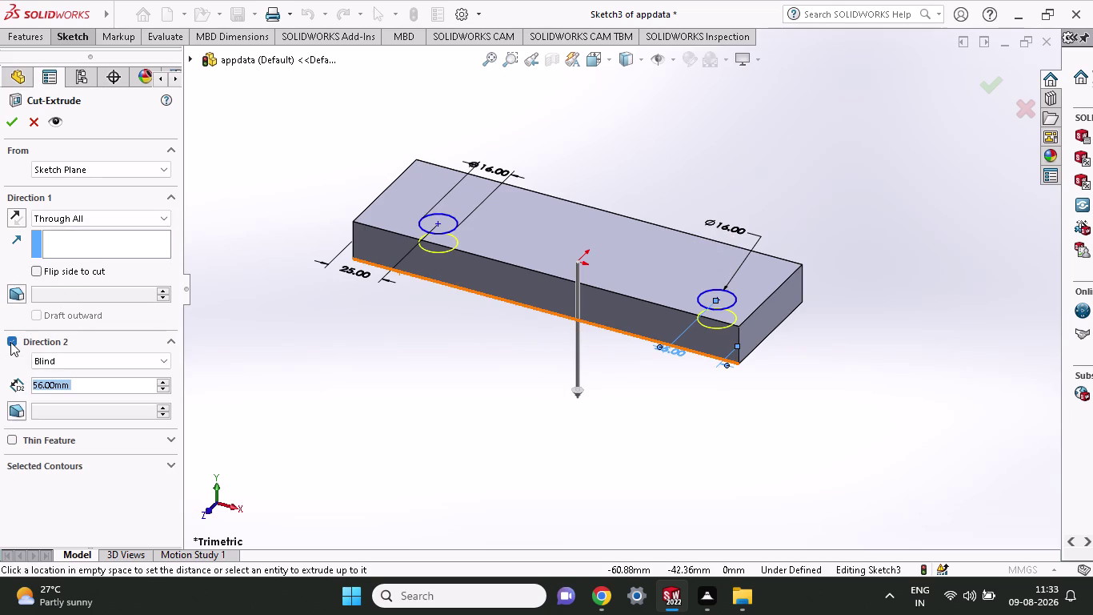
click(13, 120)
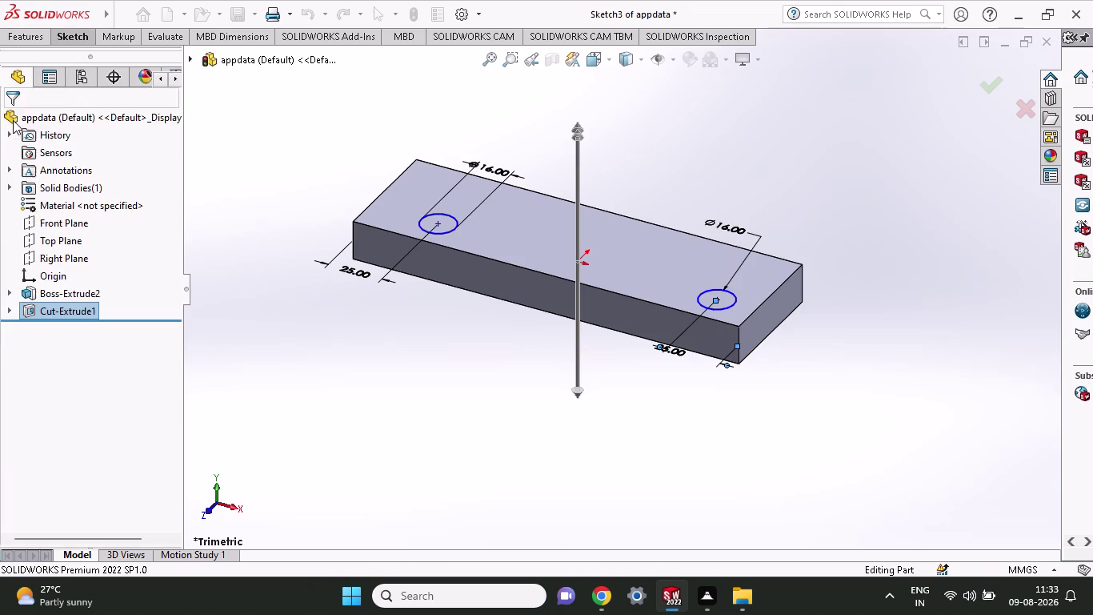
middle_drag(483, 356, 493, 191)
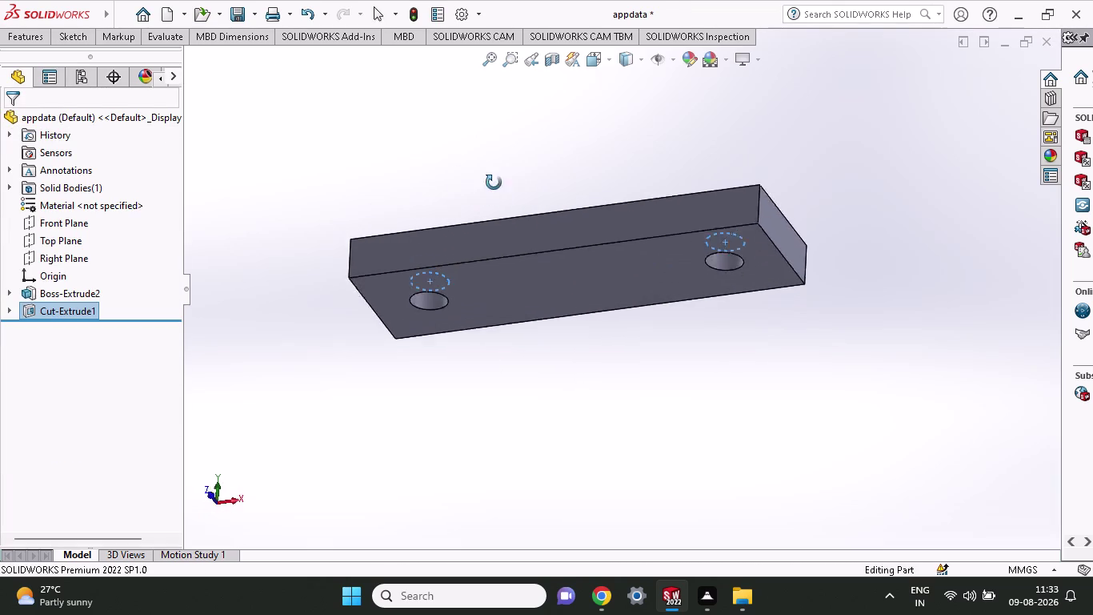
middle_drag(494, 190, 528, 460)
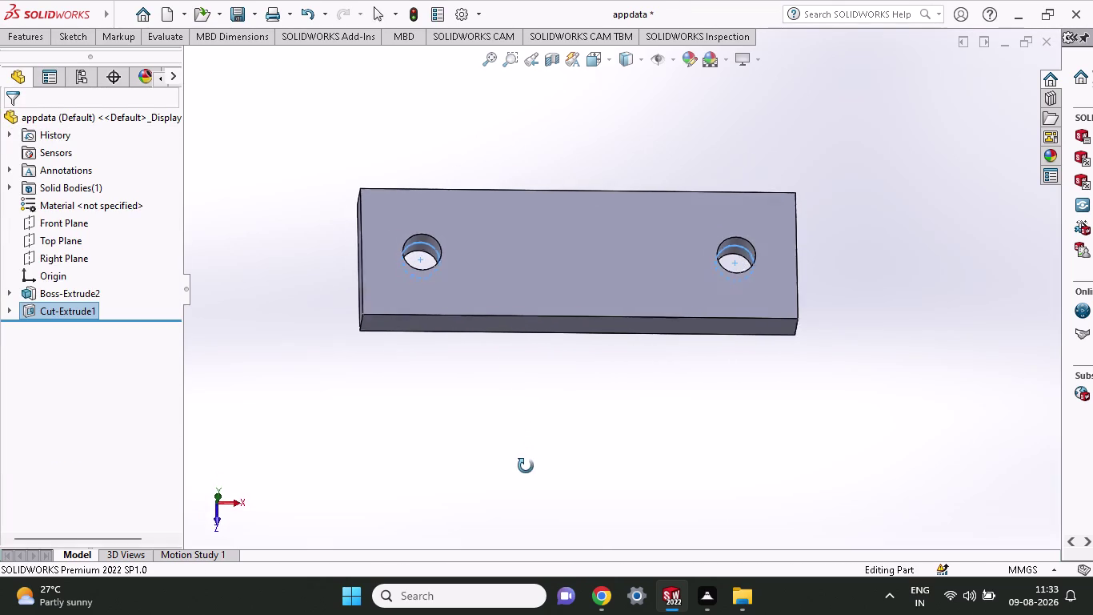
middle_drag(529, 460, 525, 466)
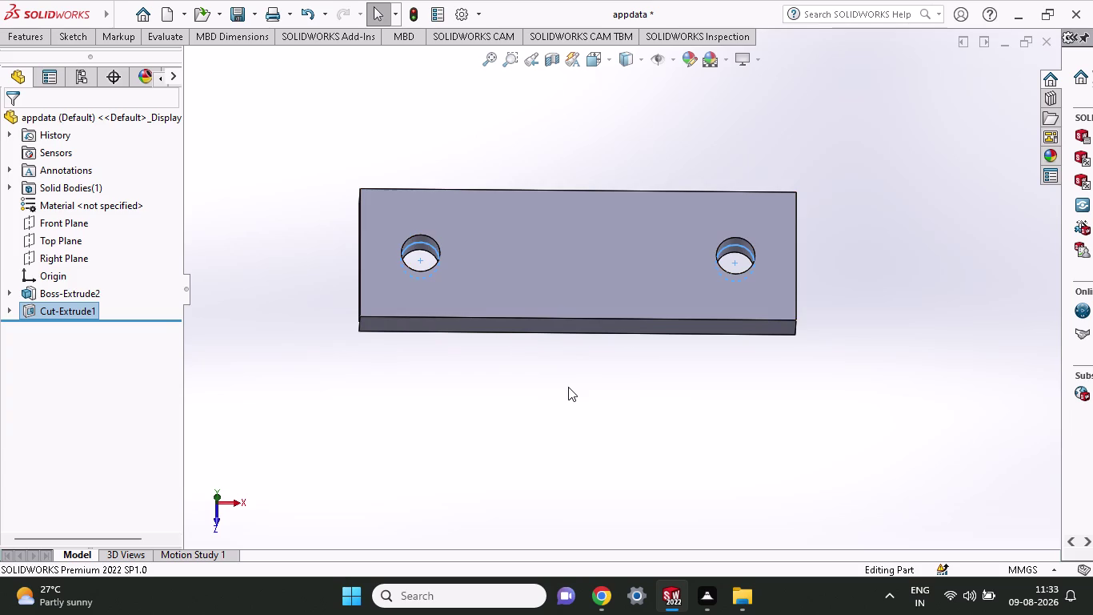
middle_drag(568, 387, 570, 326)
middle_drag(567, 292, 566, 288)
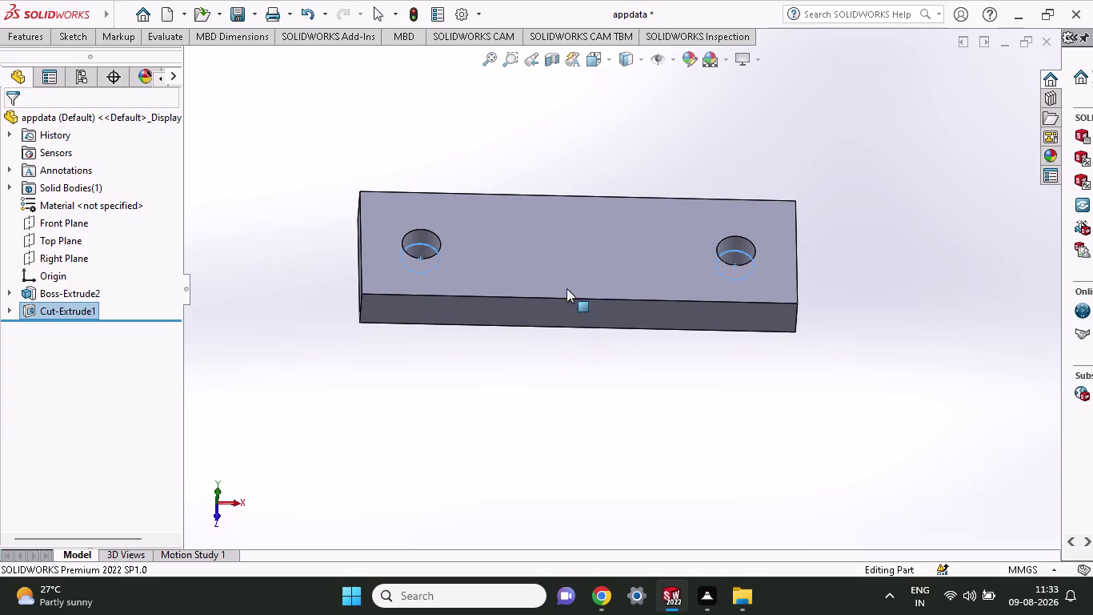
middle_drag(566, 289, 567, 271)
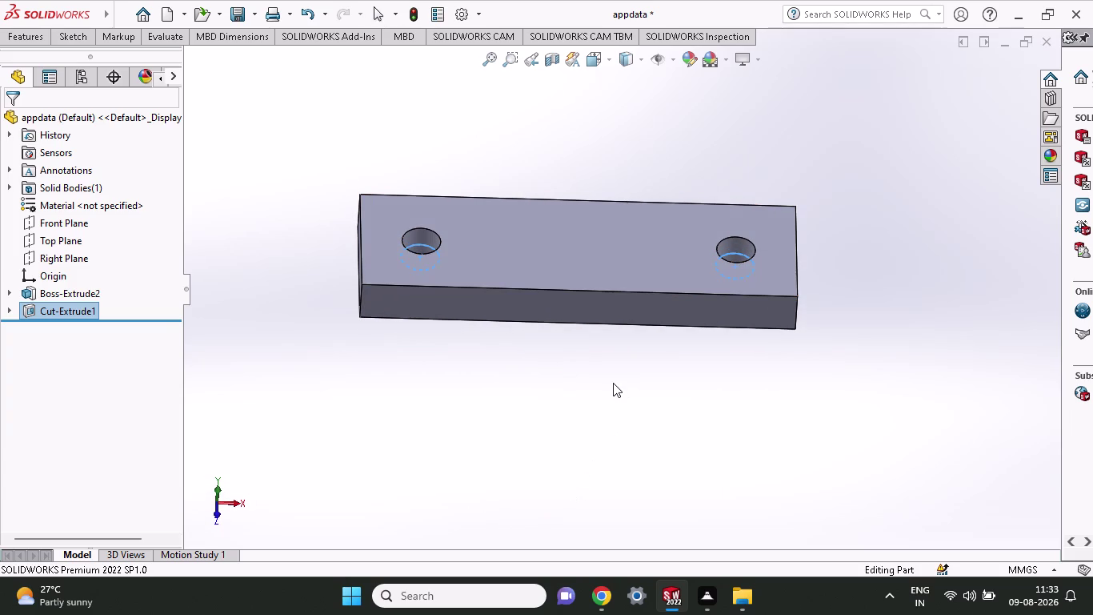
middle_drag(610, 381, 609, 340)
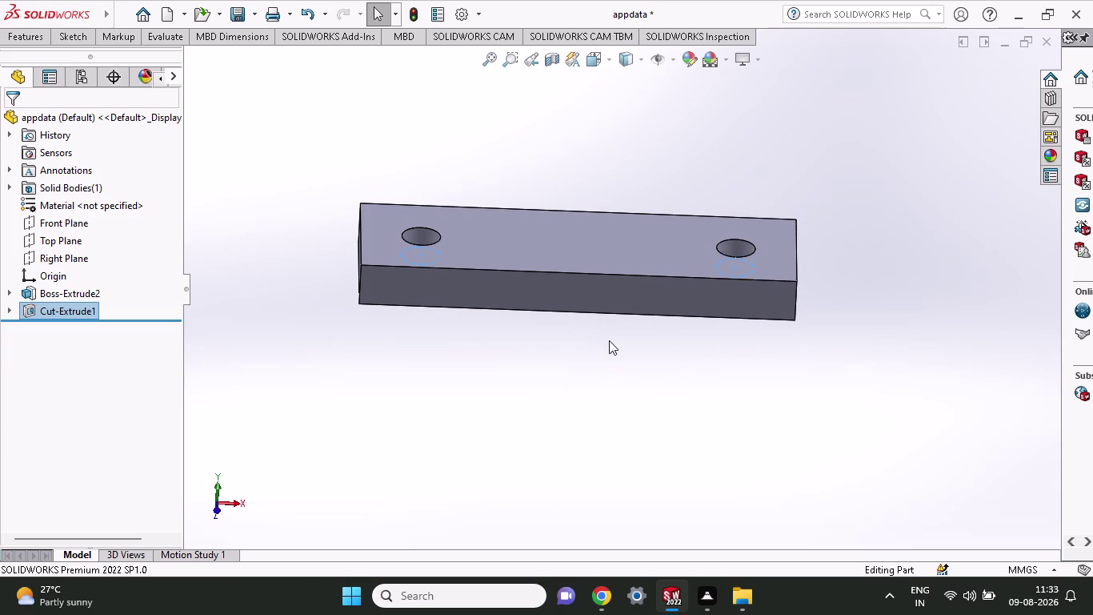
click(577, 300)
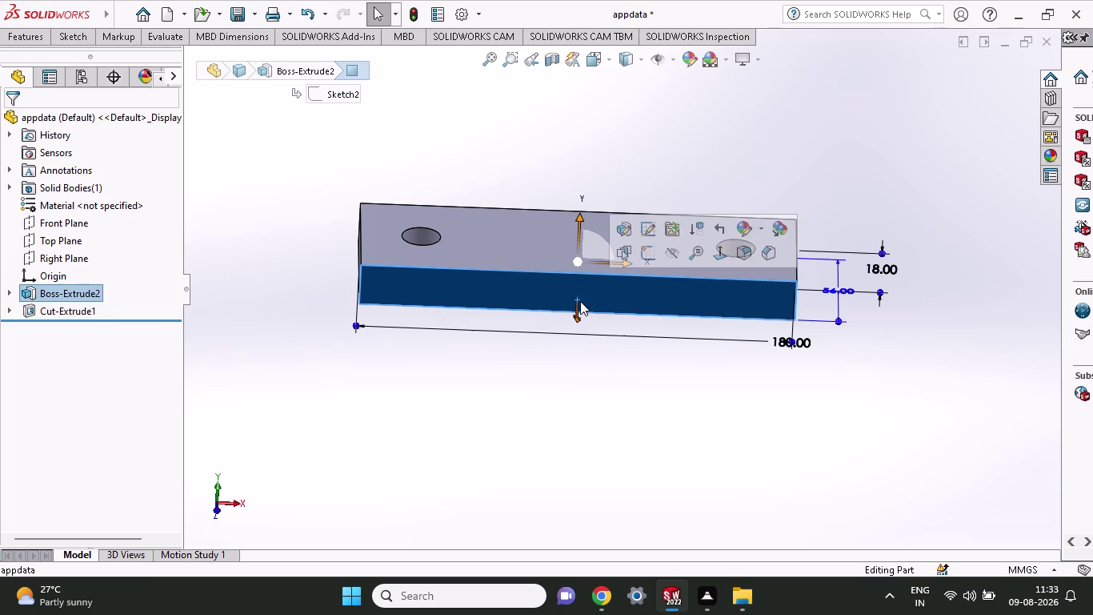
click(651, 261)
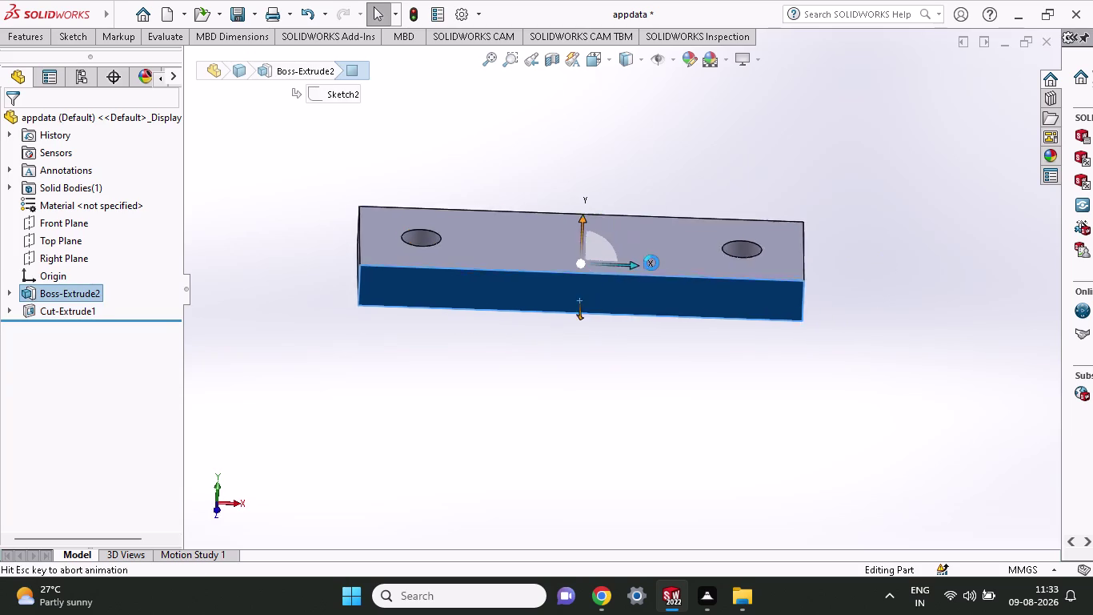